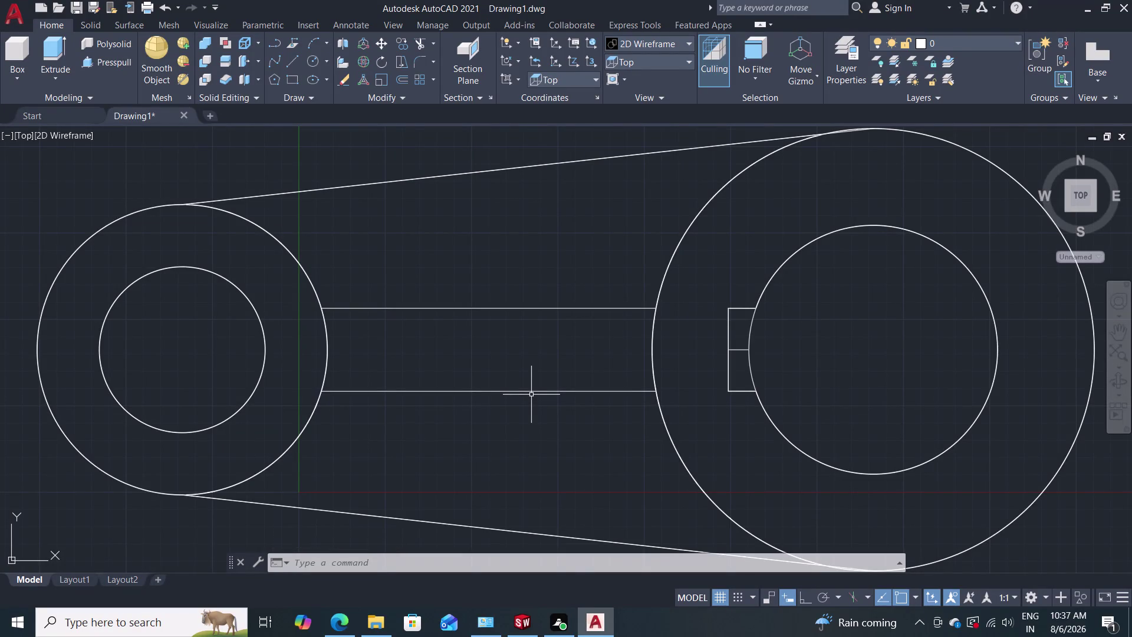
Switch to the Southwest Isometric view, then back to the Top view.
click(670, 55)
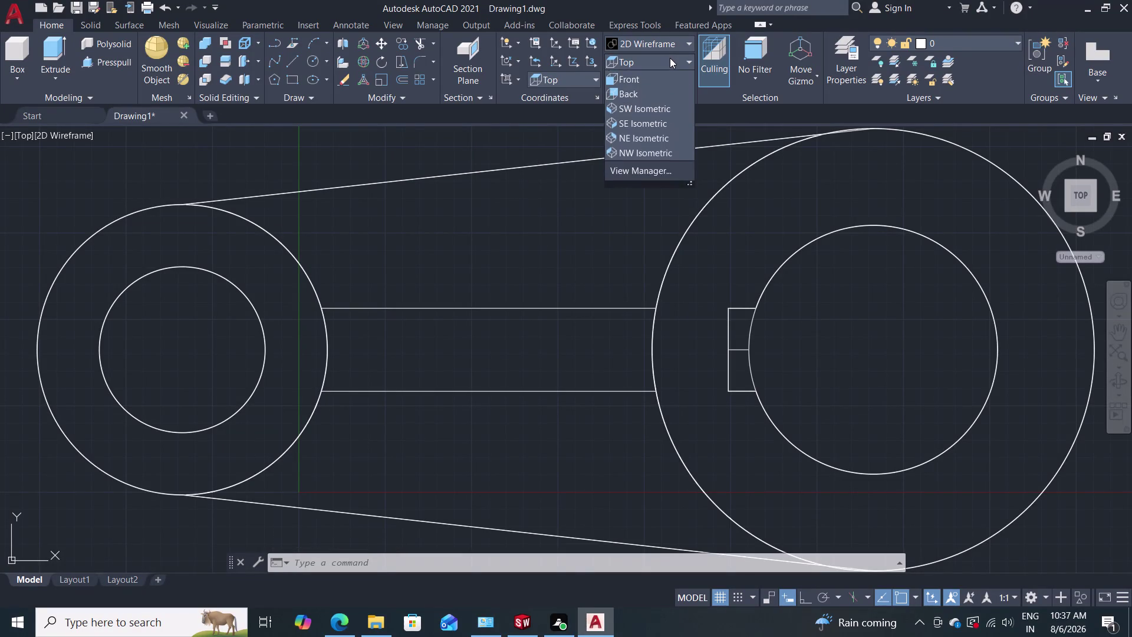
click(617, 165)
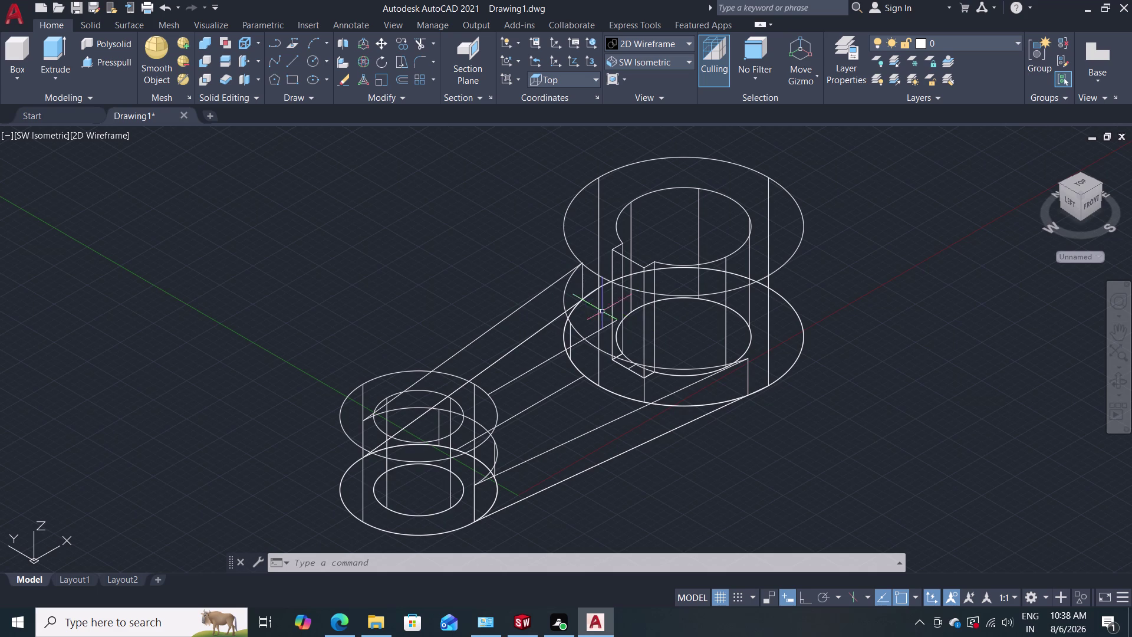
click(660, 61)
click(657, 78)
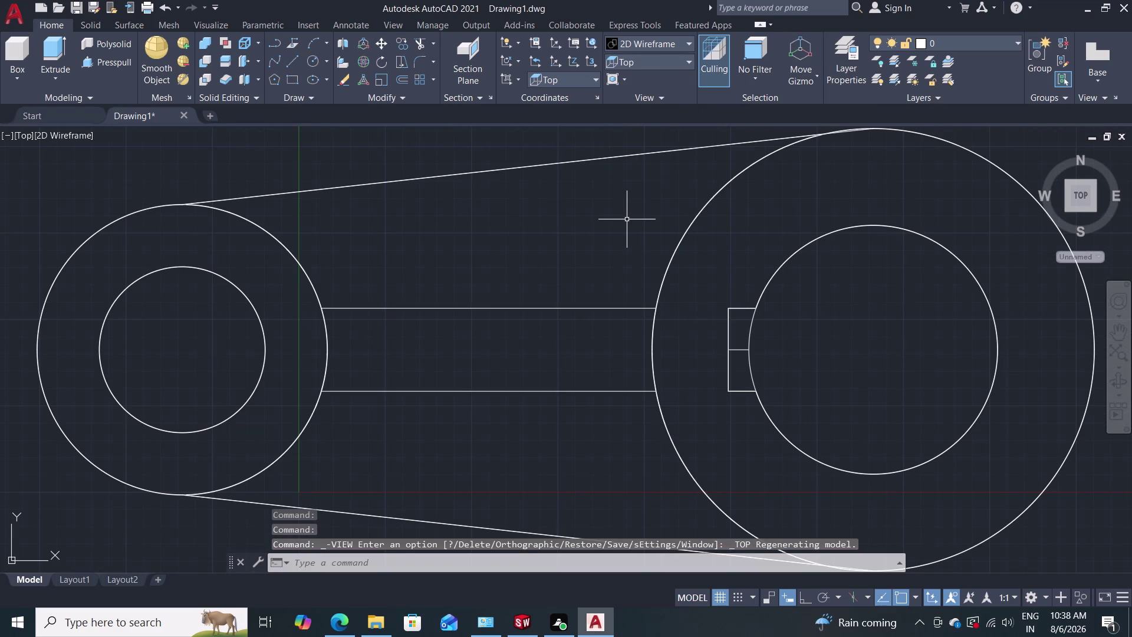
Orbit to an angled 3D view framing both bosses and select an inner web line.
middle_drag(591, 245, 610, 231)
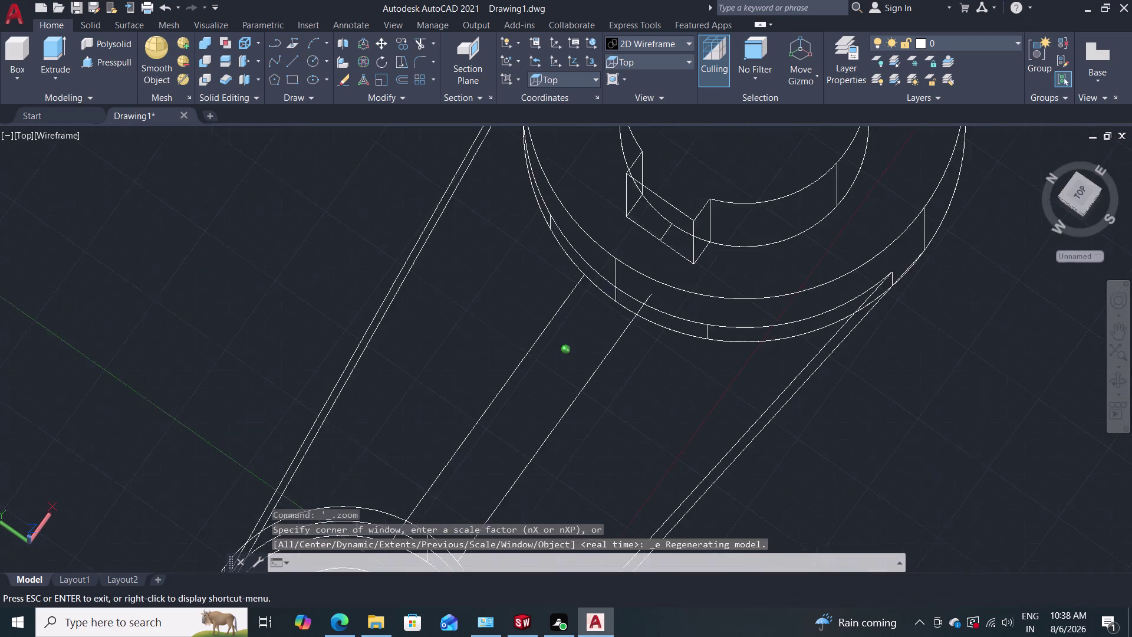
middle_drag(610, 231, 560, 171)
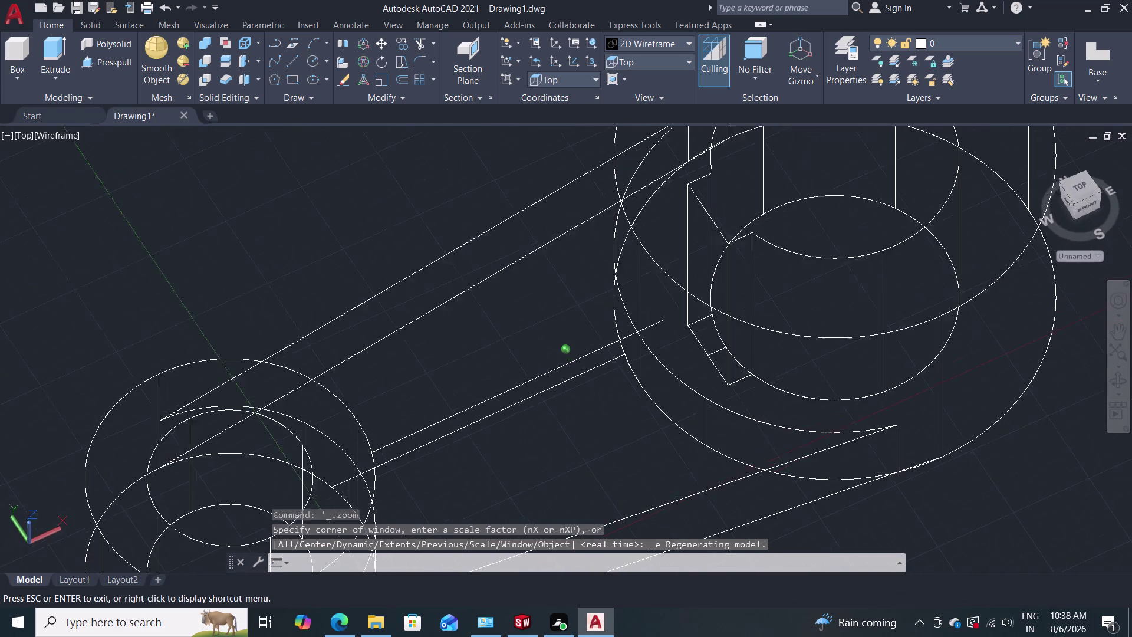
middle_drag(560, 171, 554, 134)
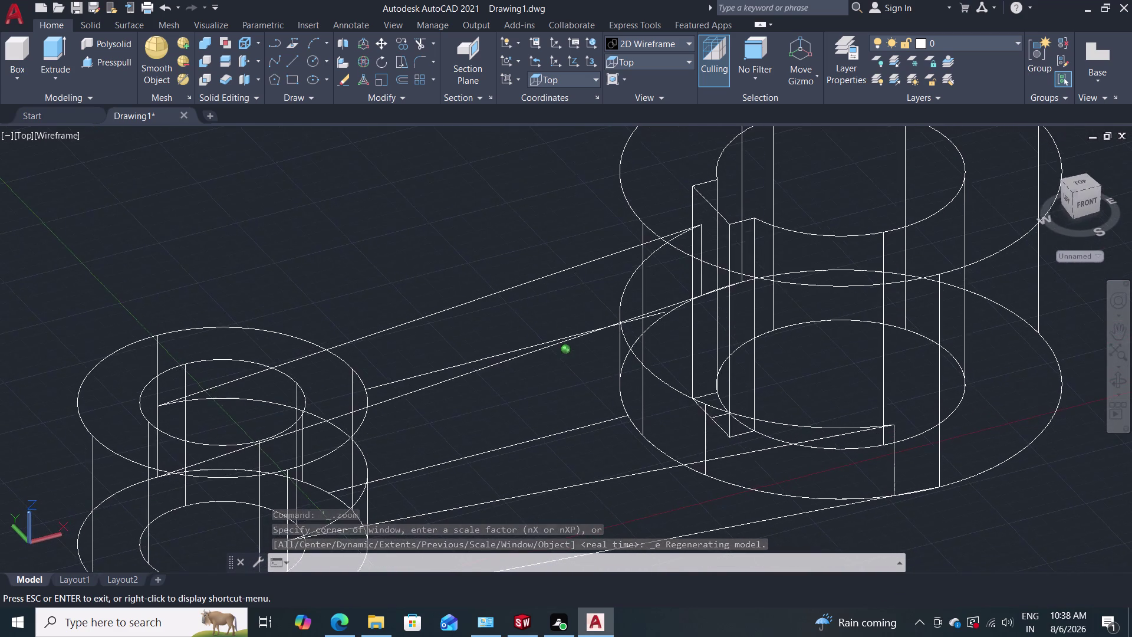
middle_drag(554, 134, 566, 195)
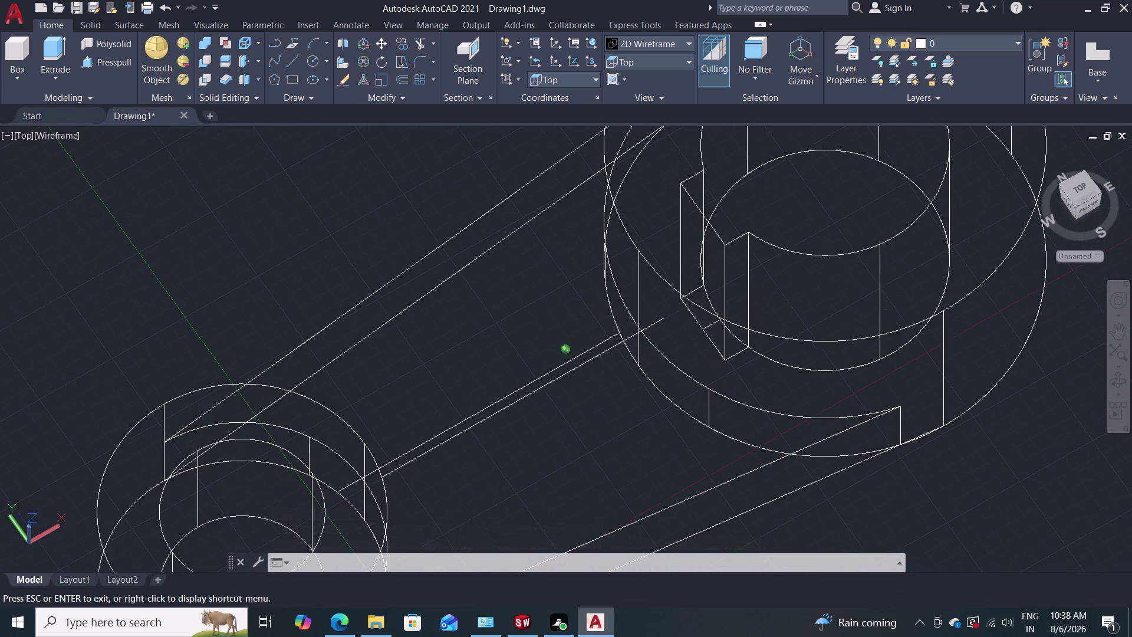
middle_drag(566, 195, 578, 194)
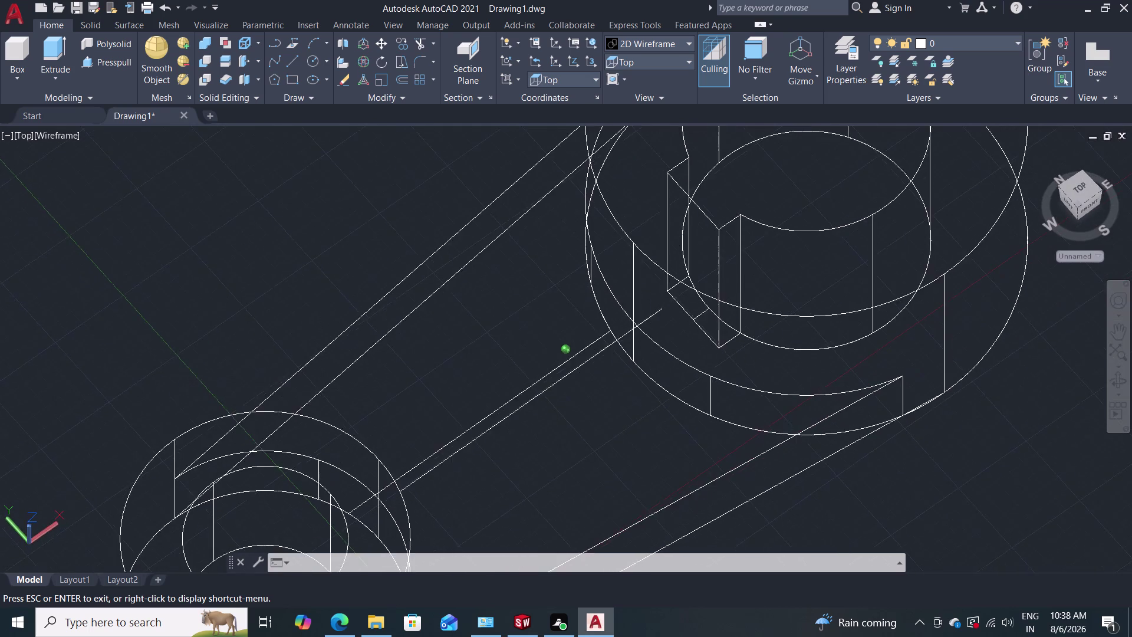
middle_drag(577, 194, 561, 153)
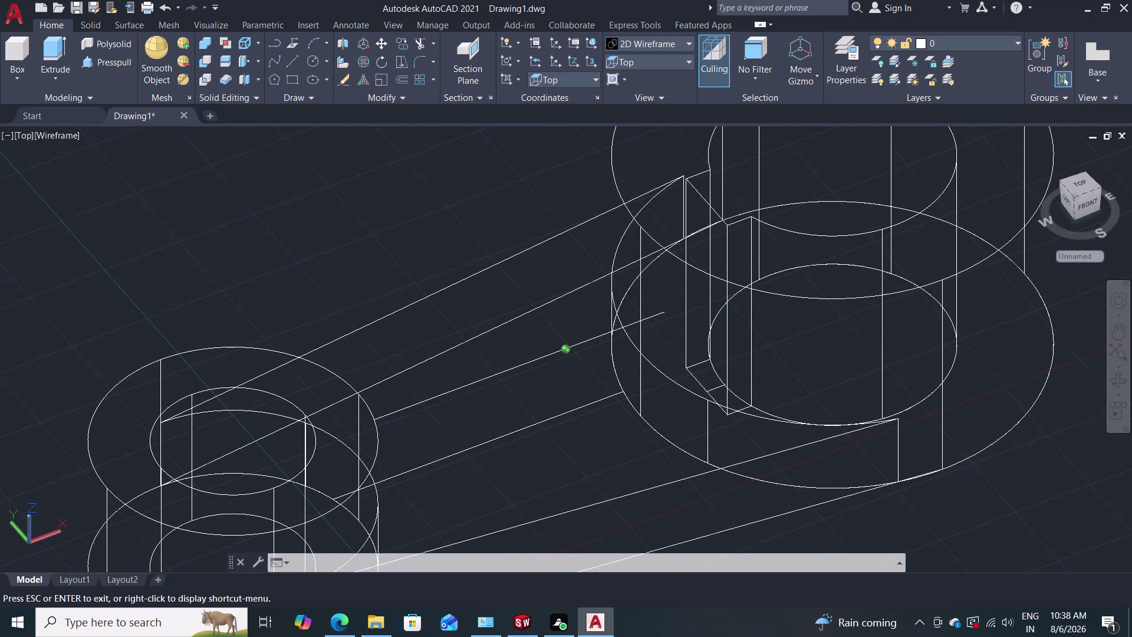
middle_drag(560, 152, 561, 154)
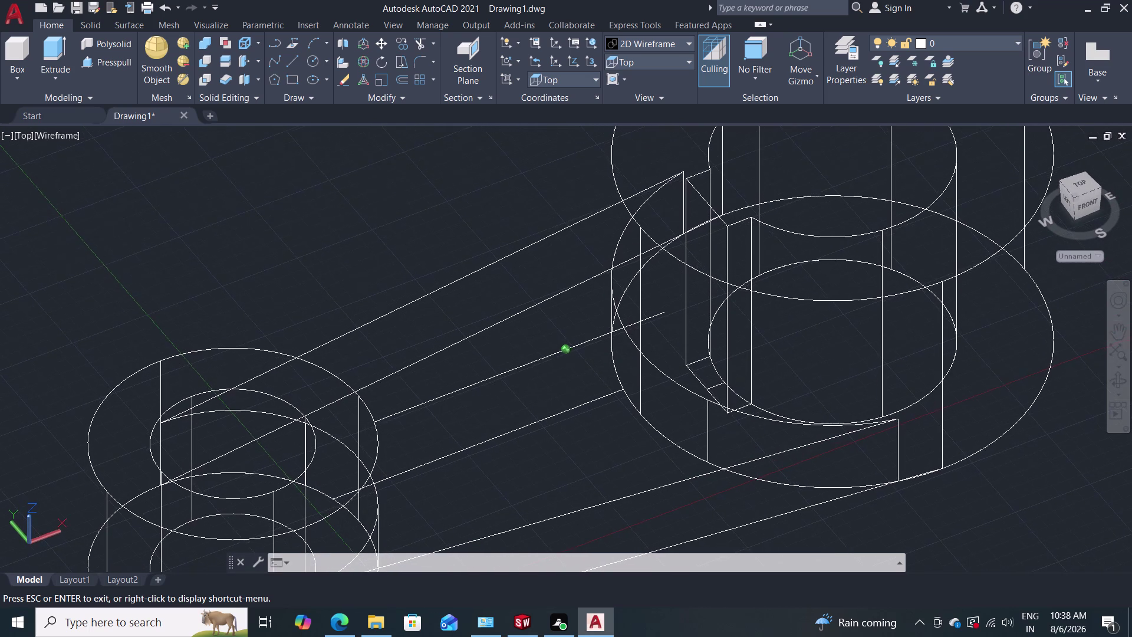
middle_drag(561, 154, 561, 155)
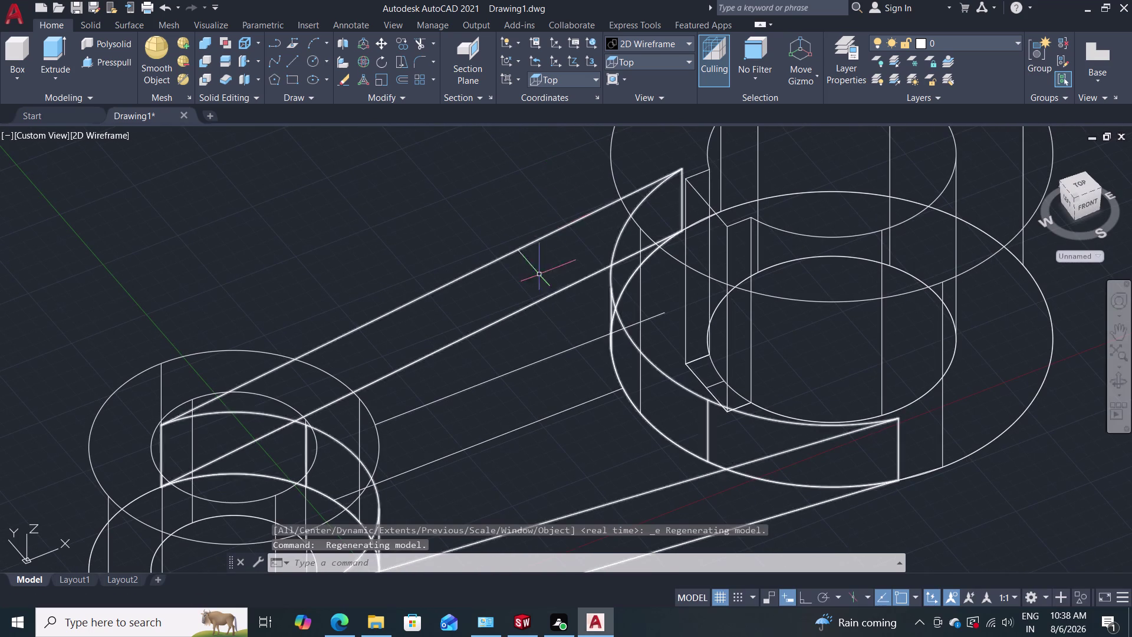
middle_drag(519, 346, 471, 271)
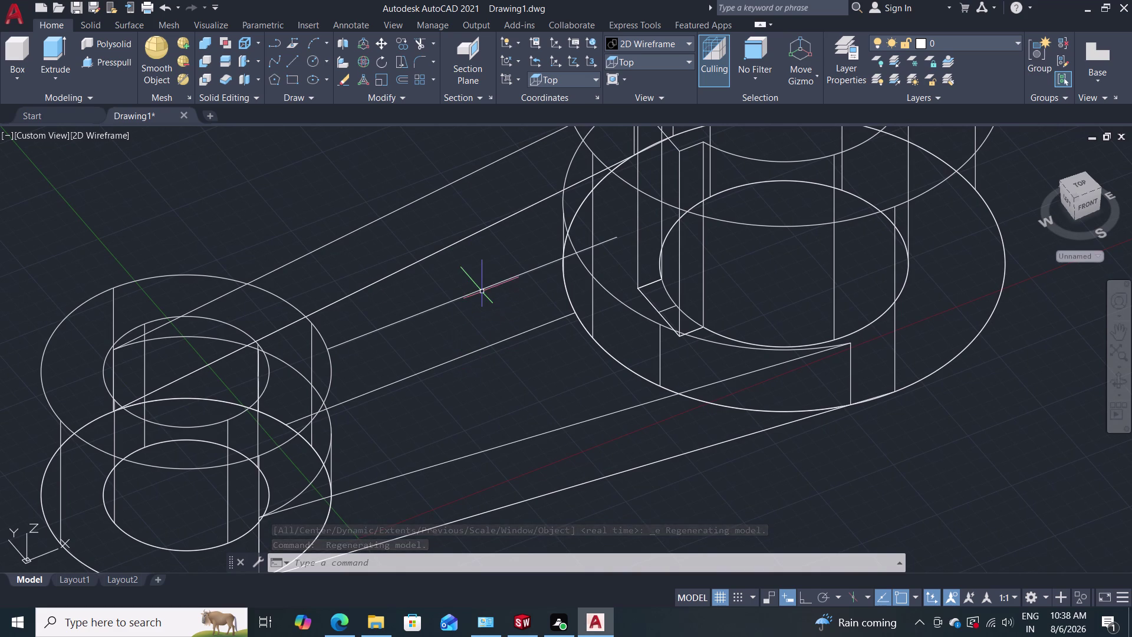
click(483, 289)
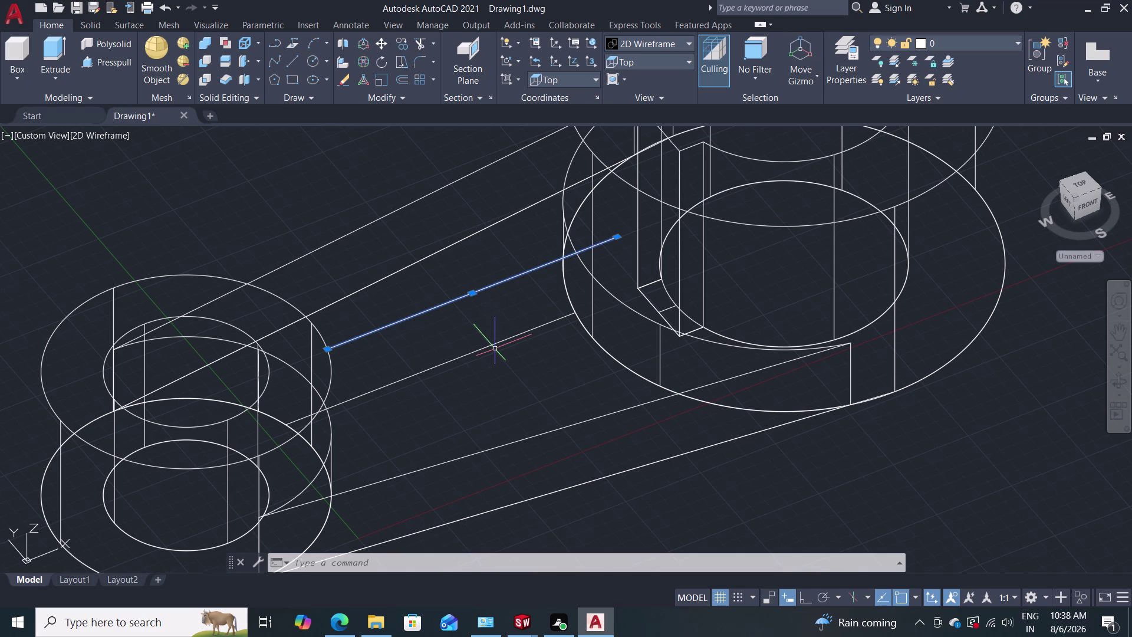
Erase only the upper inner line along the web, keeping the lower one.
key(Delete)
key(ctrl+z)
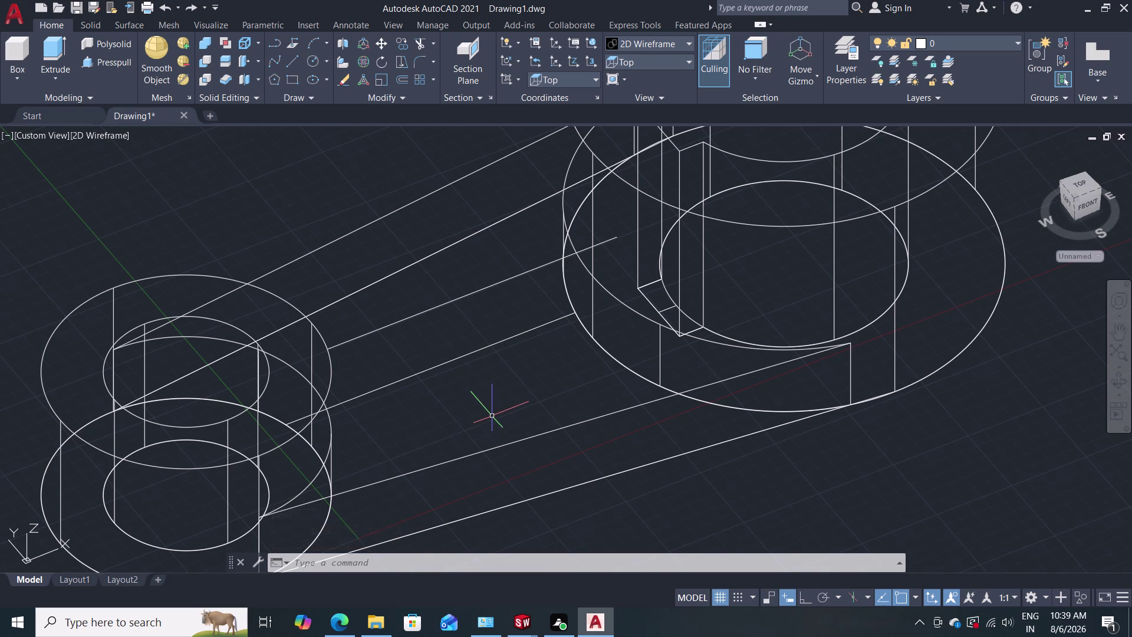
middle_drag(492, 416, 476, 344)
scroll(down, 3)
scroll(up, 3)
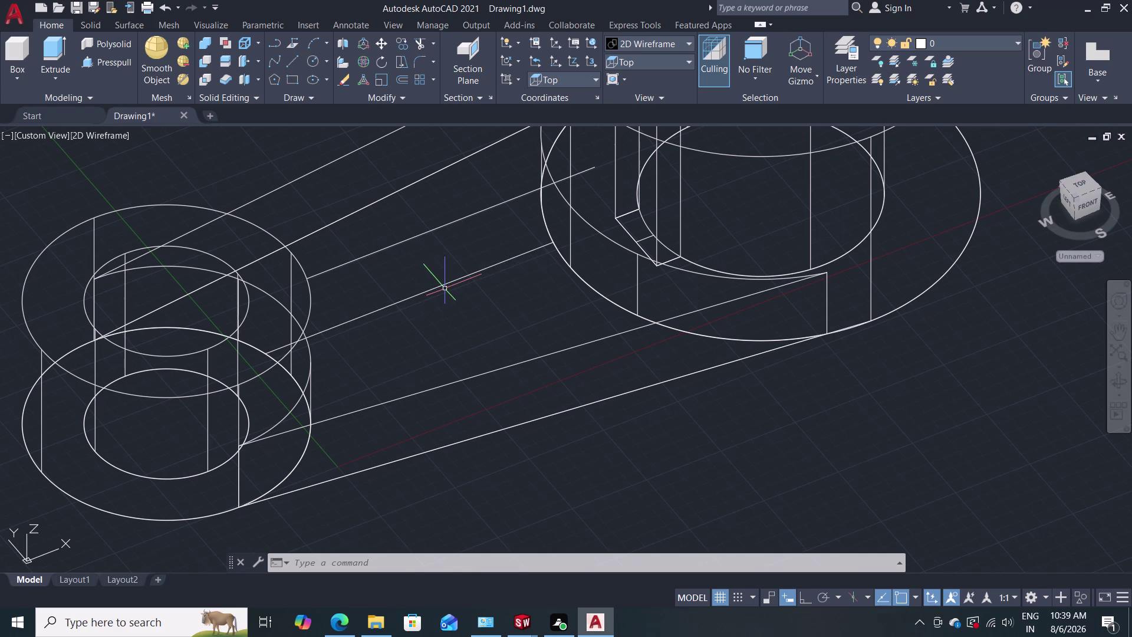
click(446, 285)
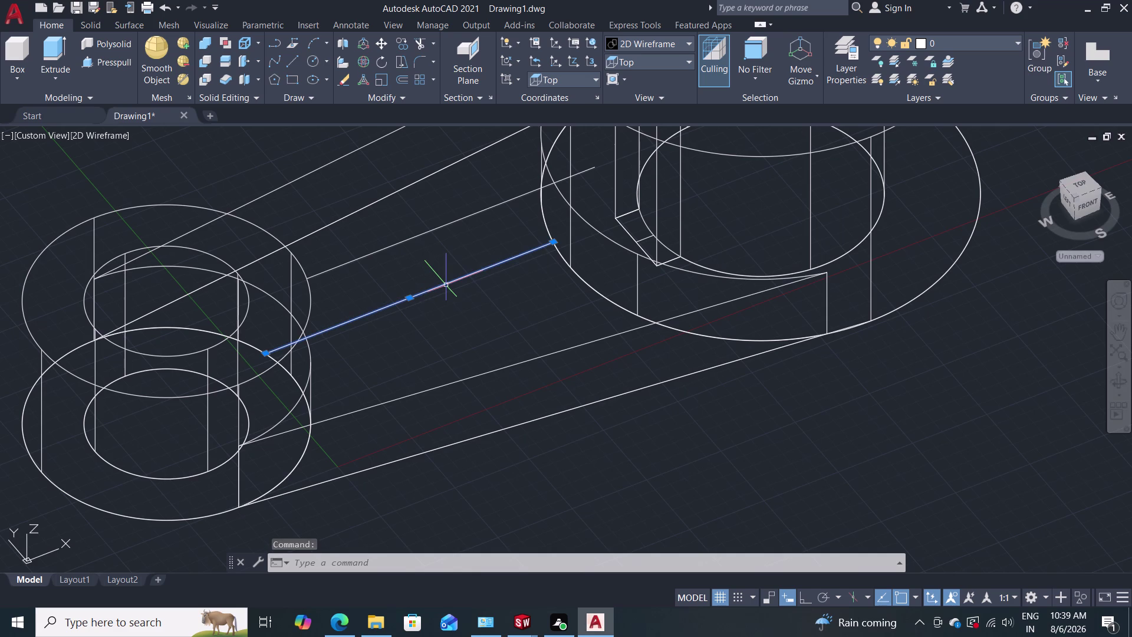
click(454, 221)
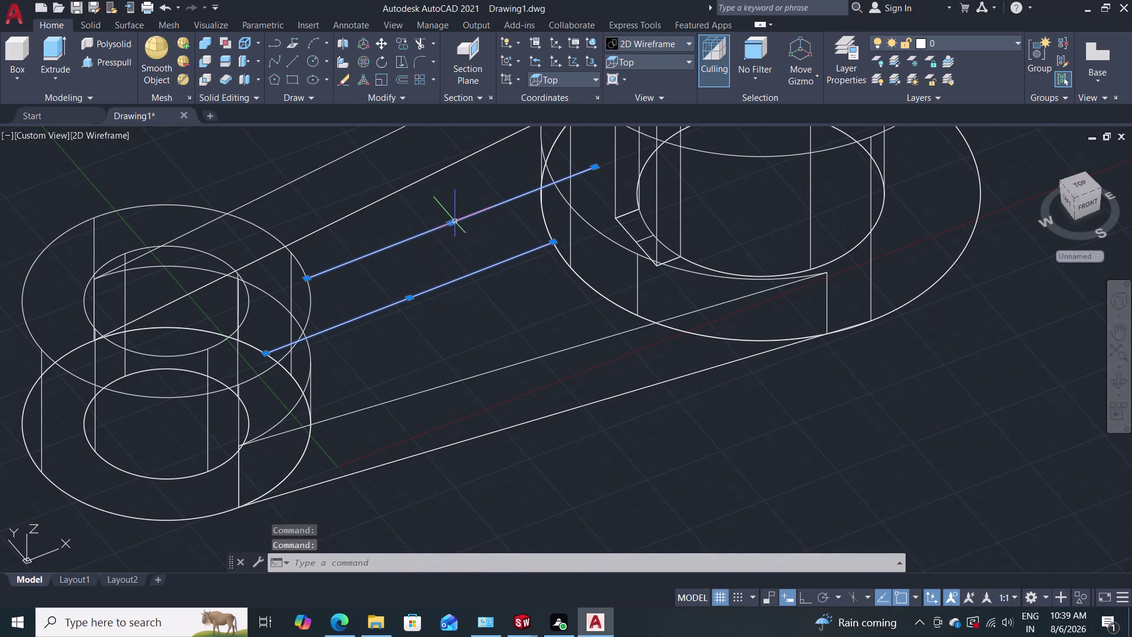
key(Escape)
click(454, 222)
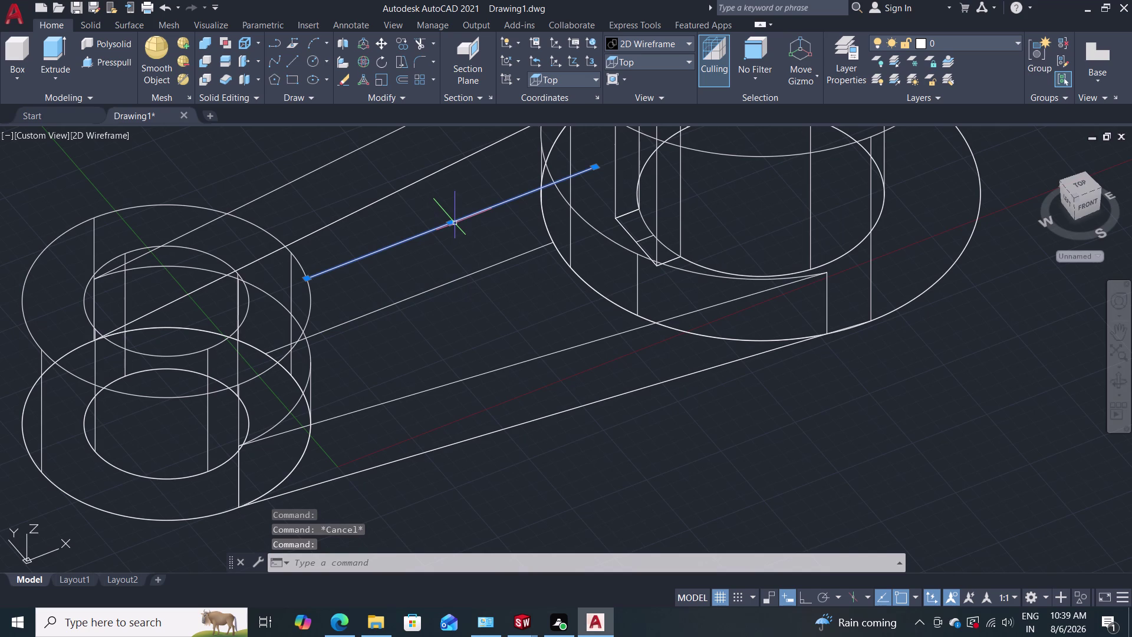
key(Delete)
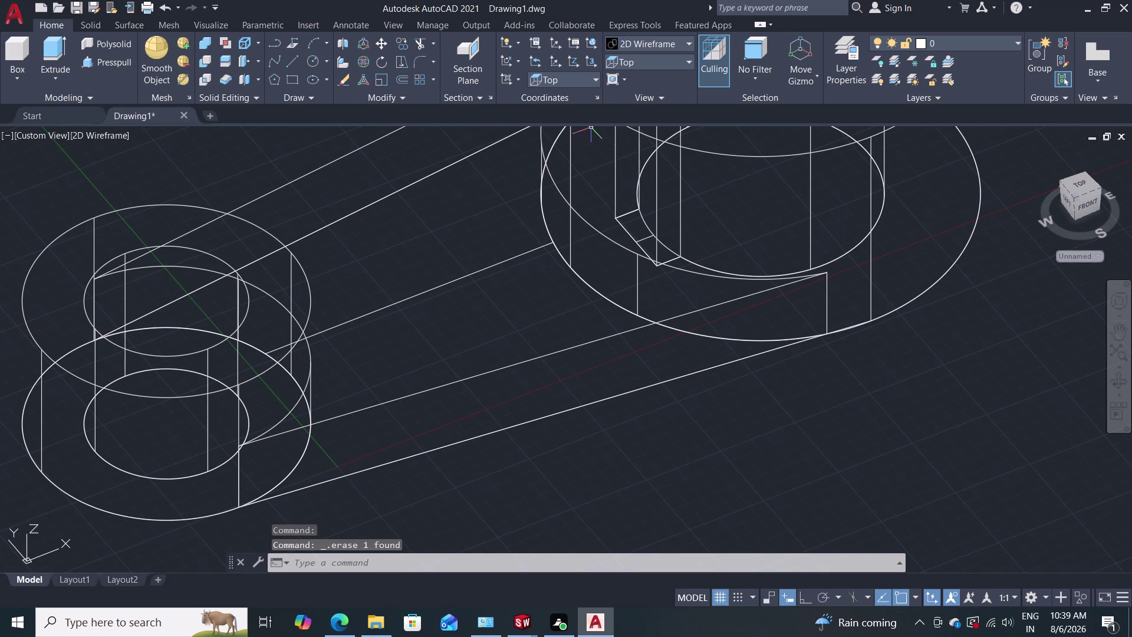
click(681, 59)
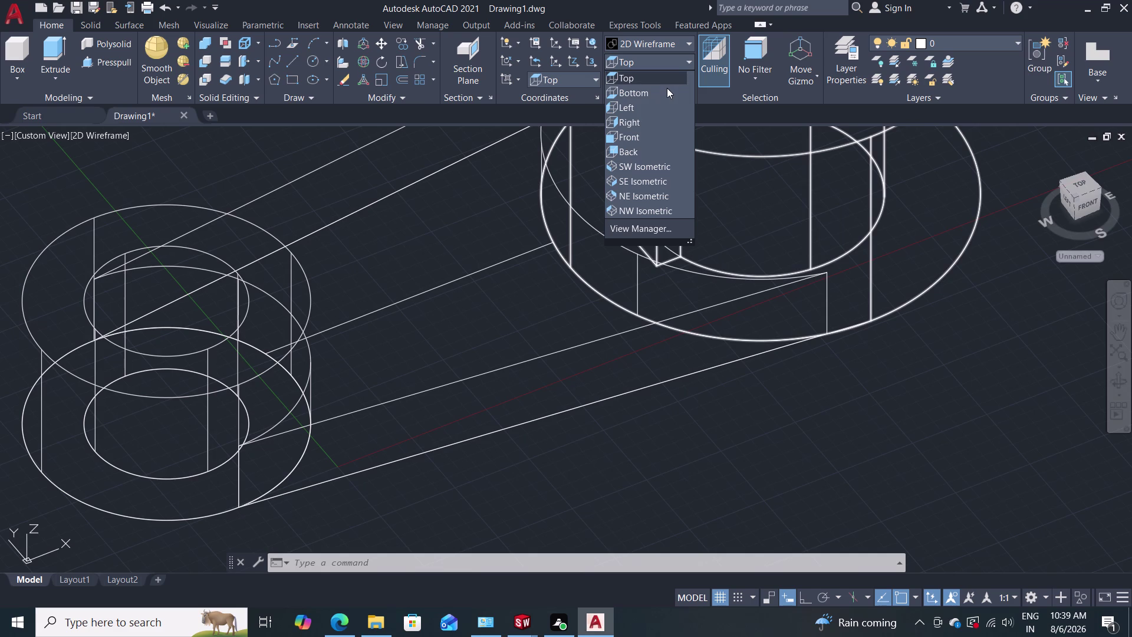
Cancel active commands and switch to the Top view.
click(485, 333)
key(Escape)
key(Escape)
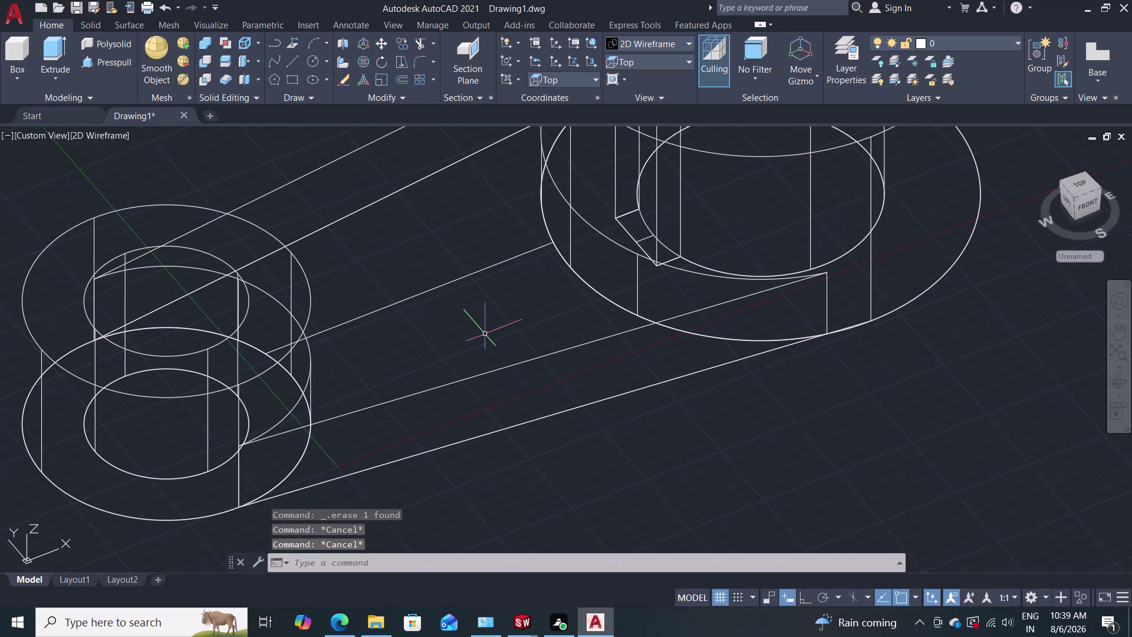
click(687, 63)
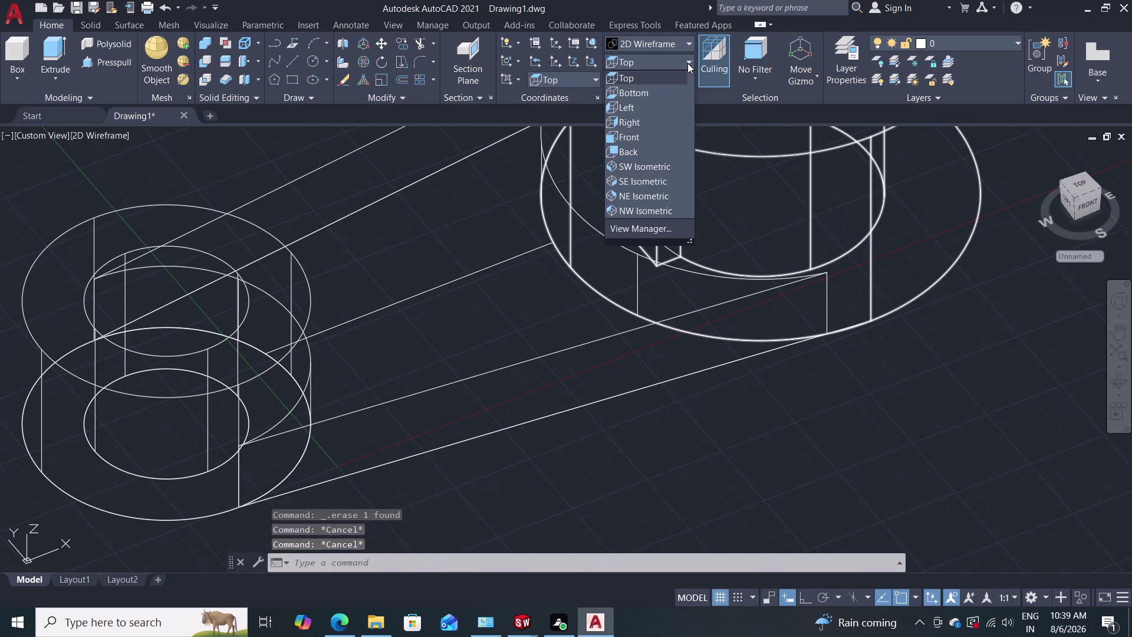
click(670, 79)
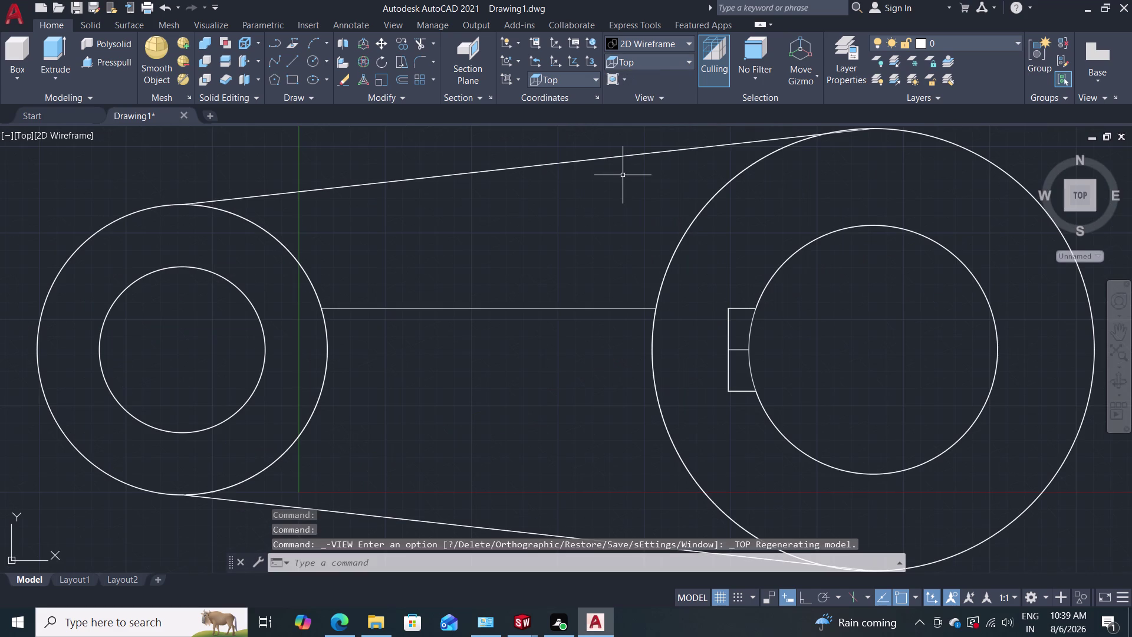
Offset the straight web line 12 units below itself.
key(o)
key(Return)
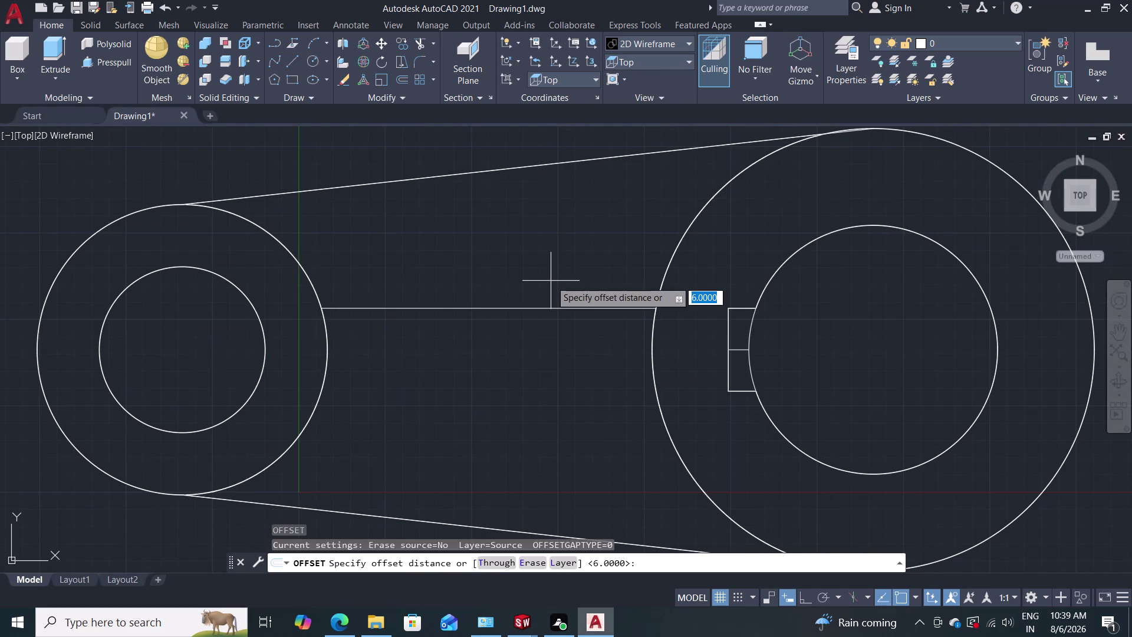
text(12)
key(Return)
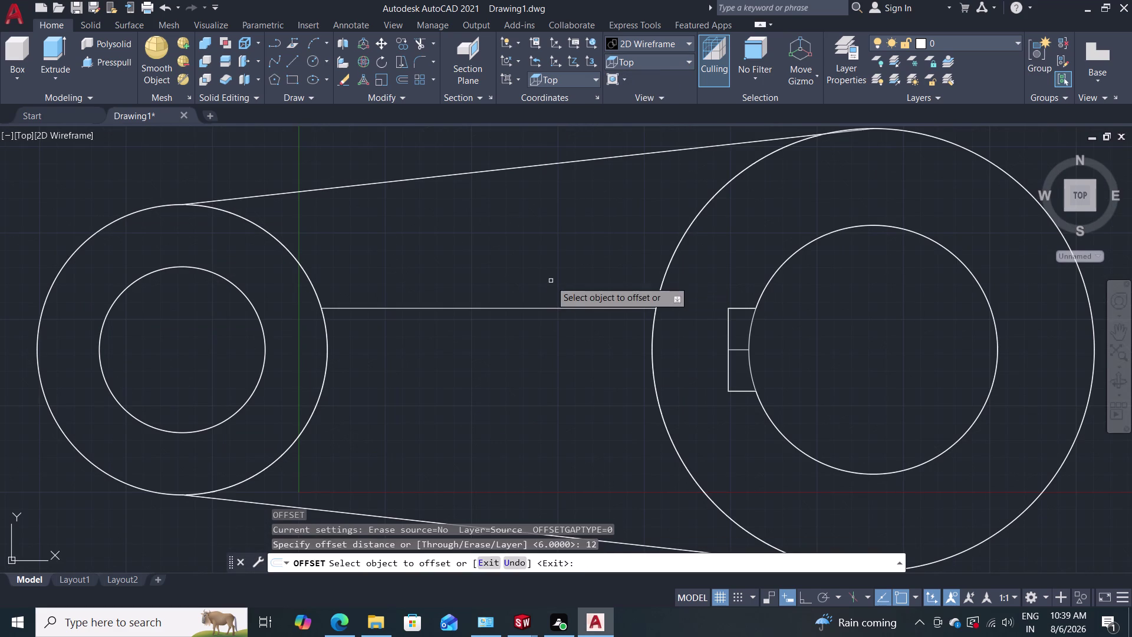
click(553, 307)
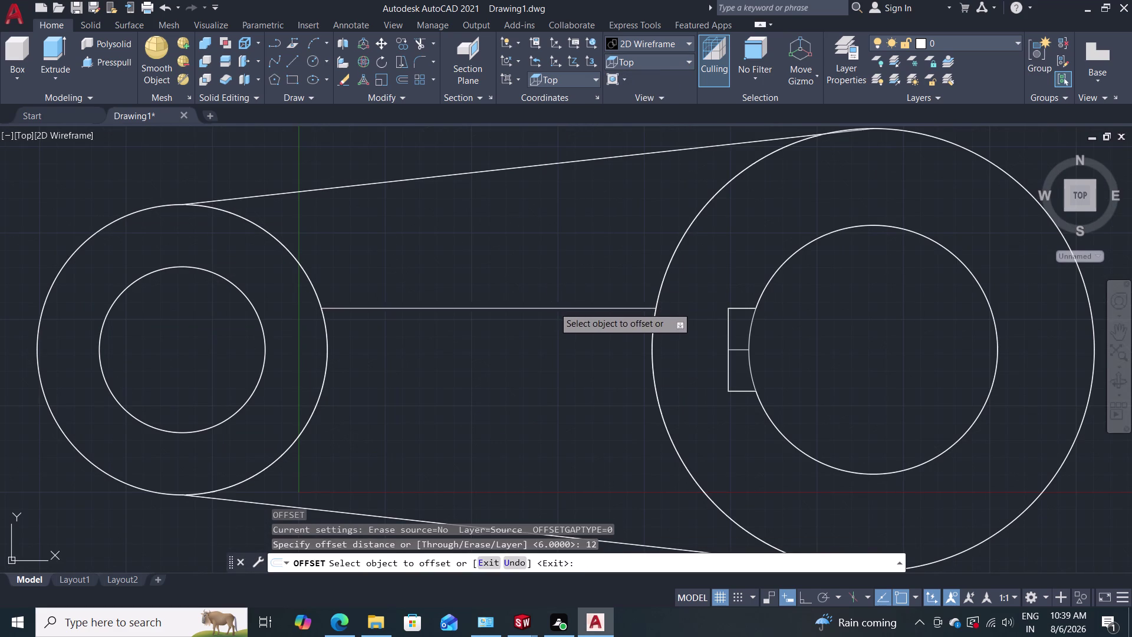
click(542, 357)
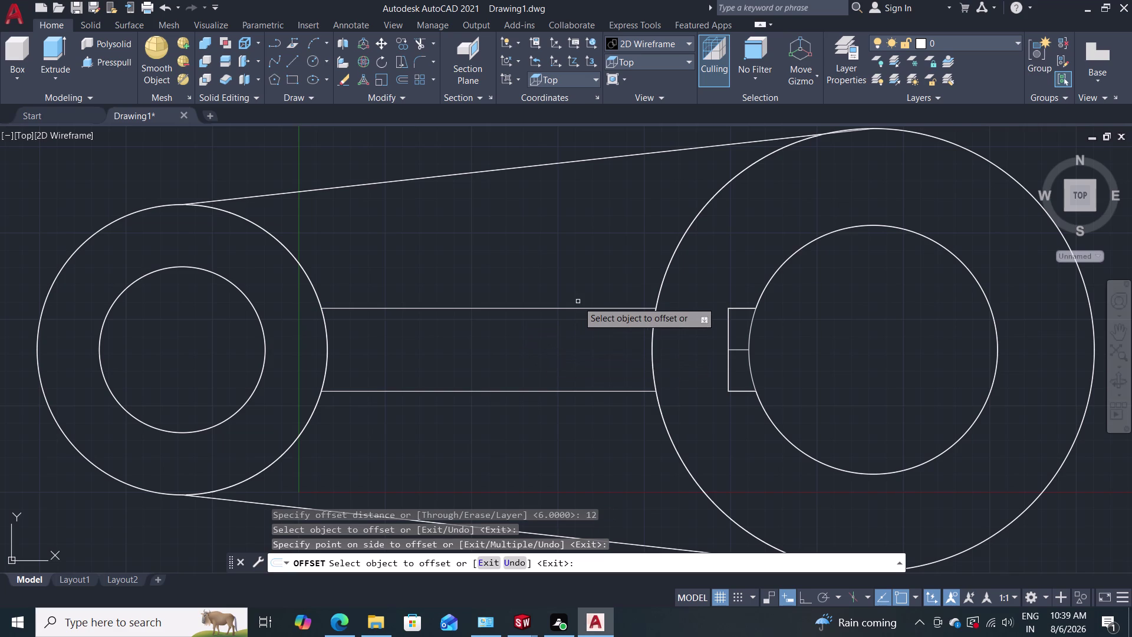
key(Escape)
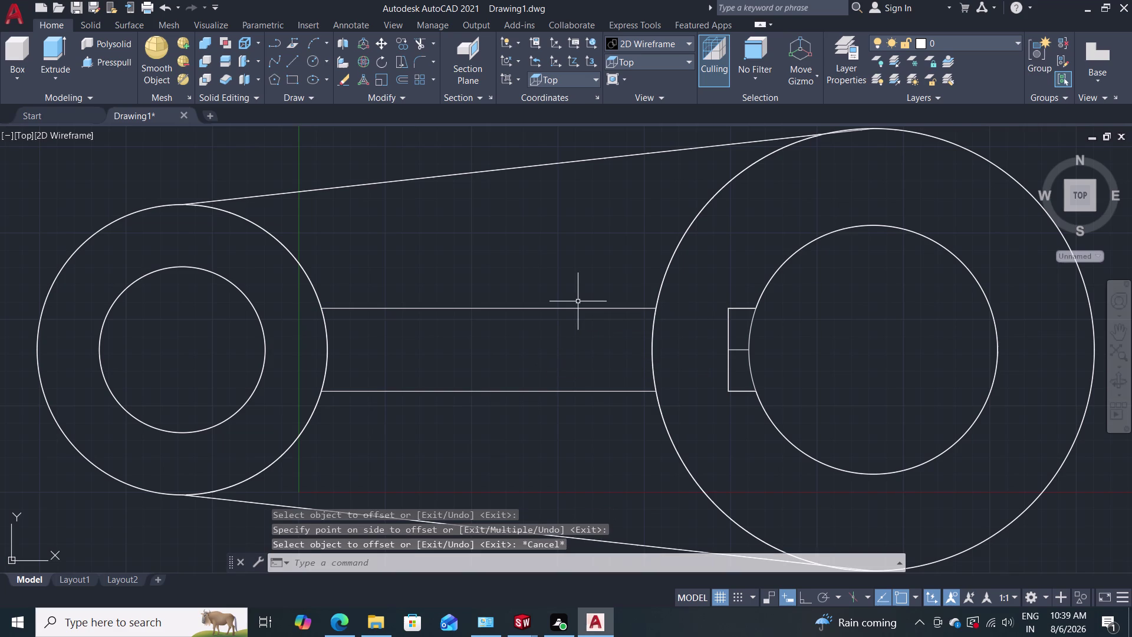
middle_drag(576, 328, 565, 294)
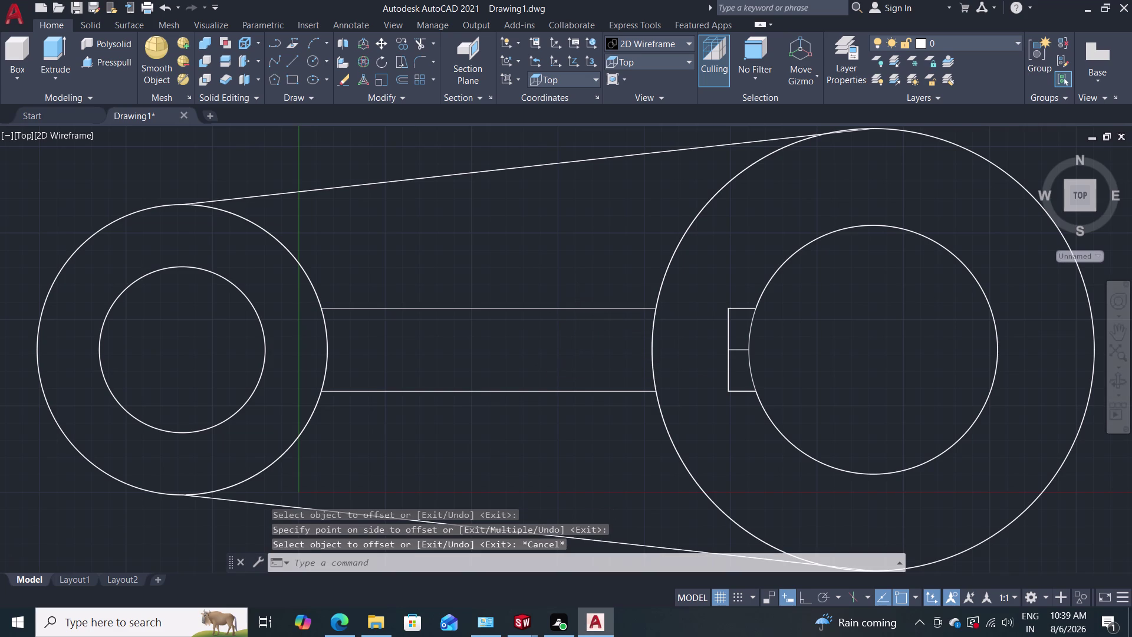
Orbit to an isometric view and press-pull the tapered web region into a solid.
middle_drag(565, 294, 564, 292)
middle_drag(534, 380, 541, 345)
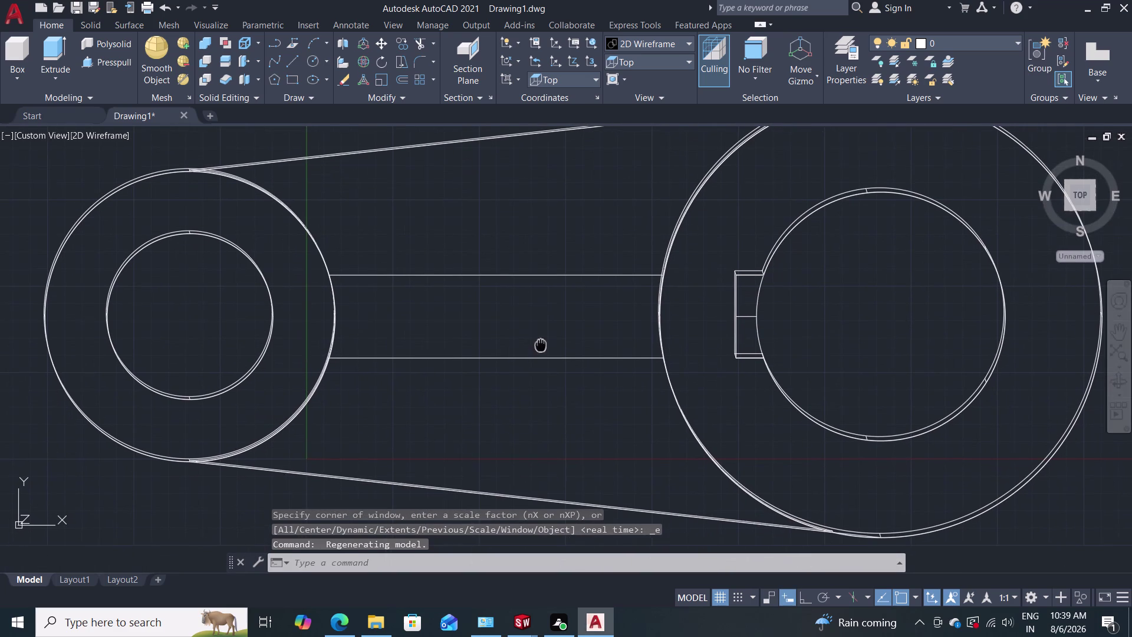
middle_drag(542, 344, 542, 345)
middle_drag(541, 345, 591, 316)
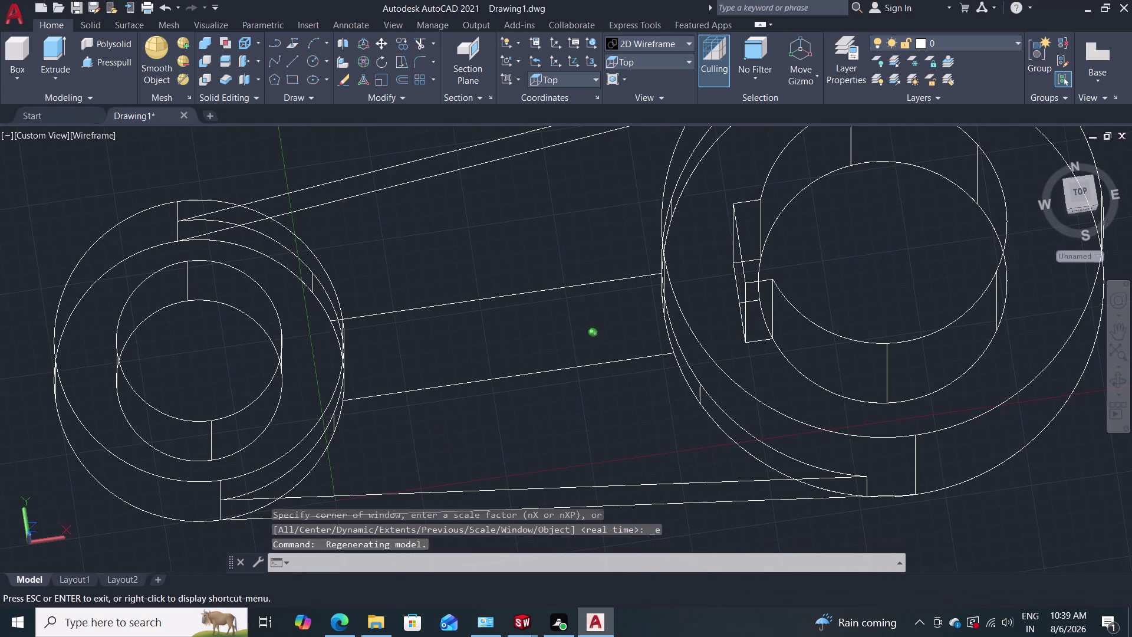
middle_drag(591, 315, 631, 254)
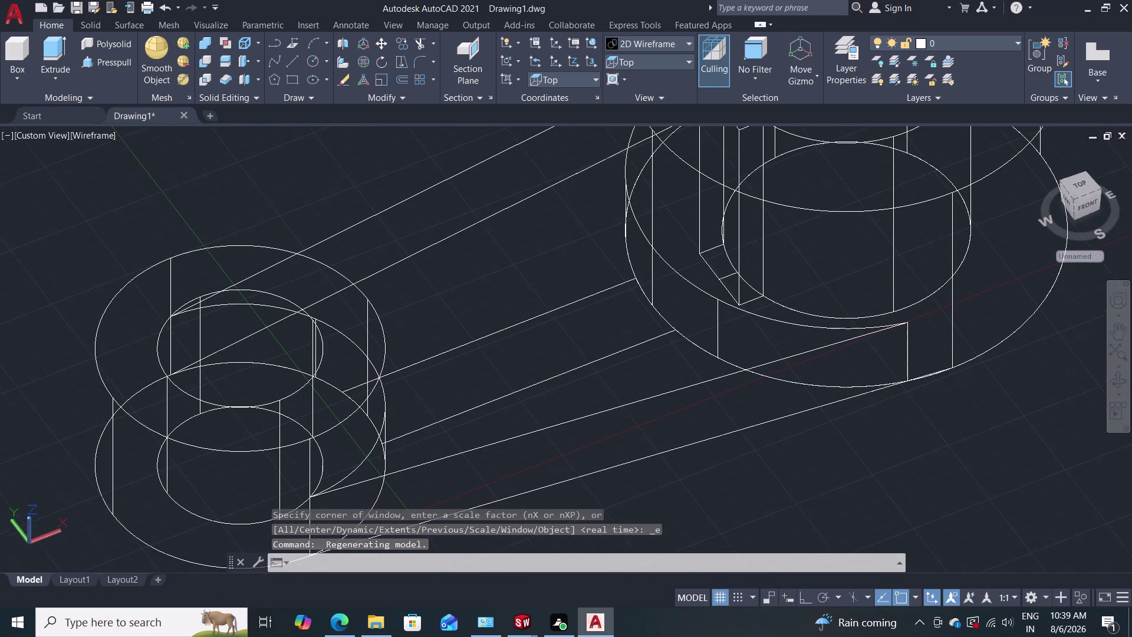
middle_drag(631, 253, 633, 247)
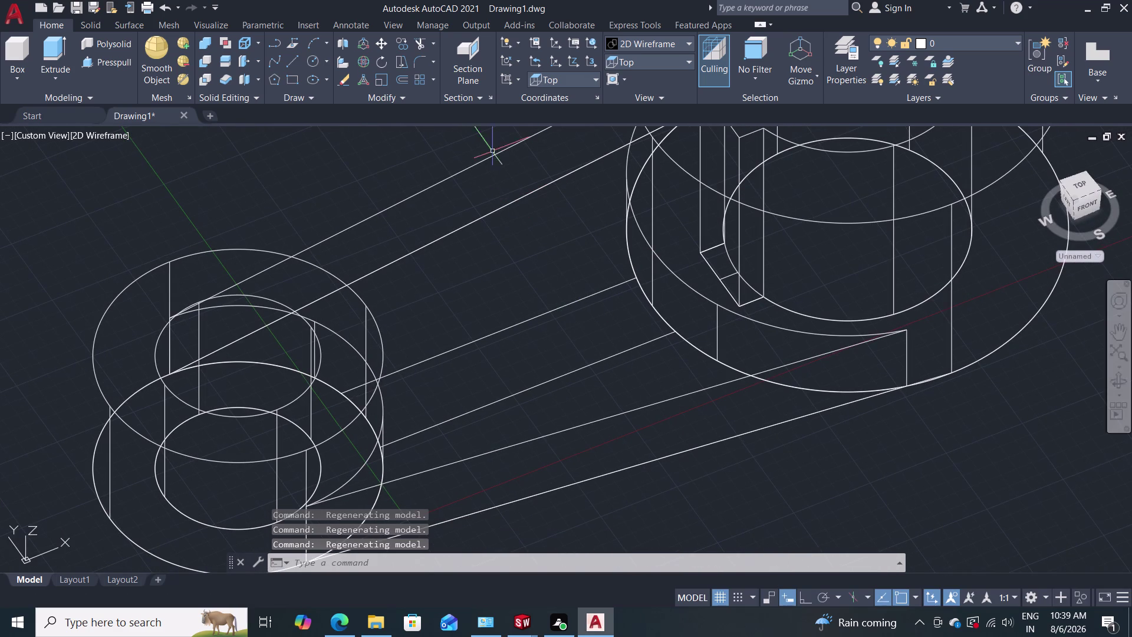
click(107, 61)
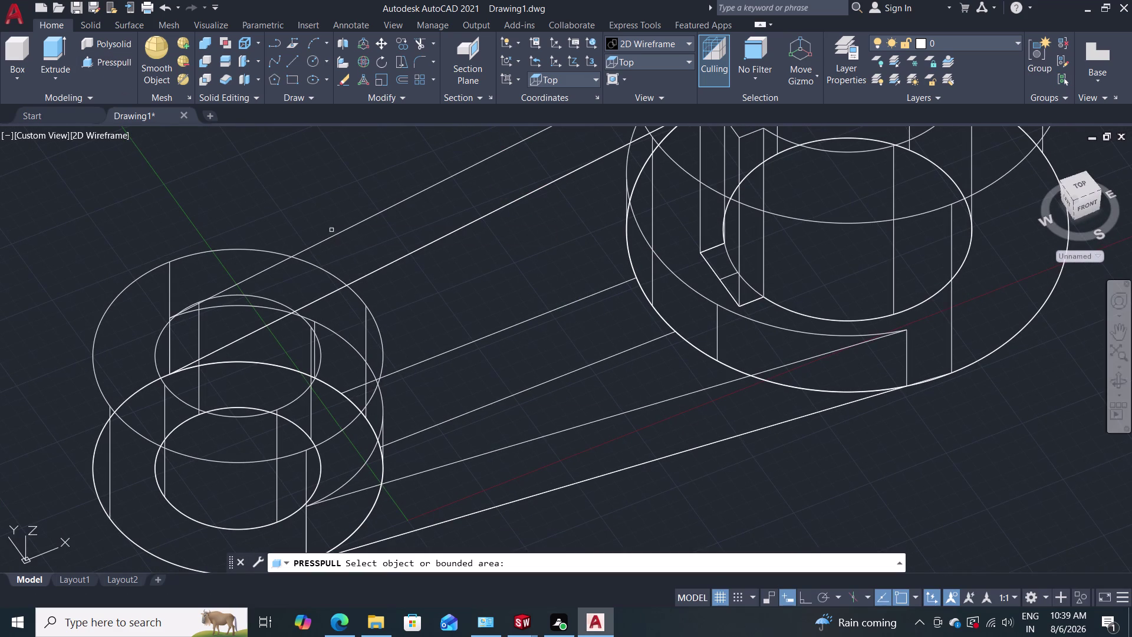
click(520, 348)
key(Escape)
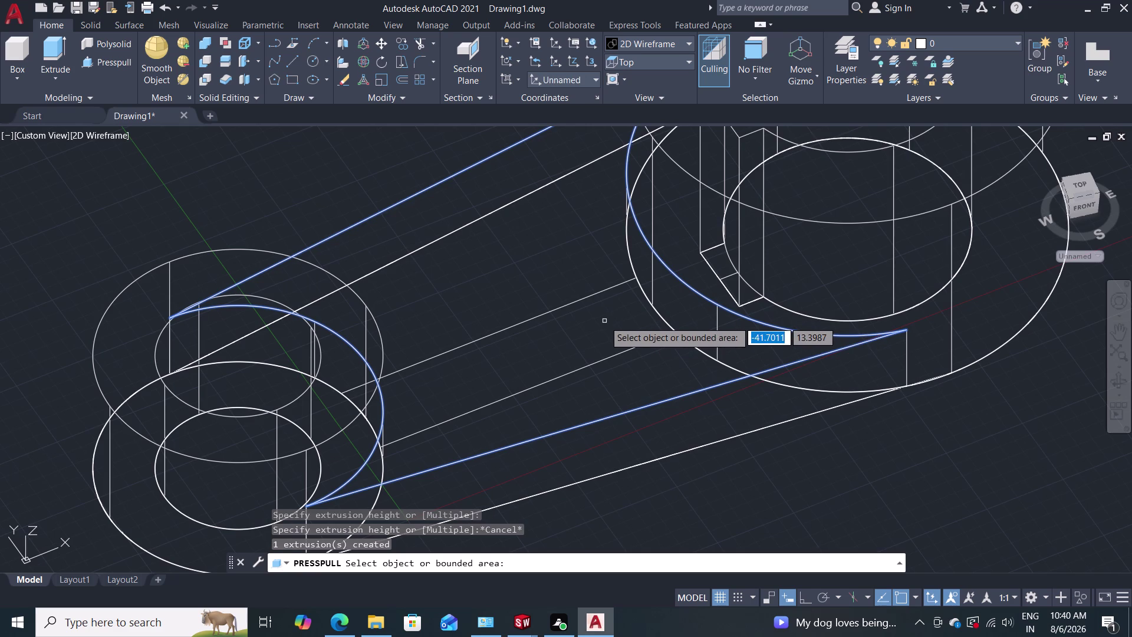
scroll(up, 3)
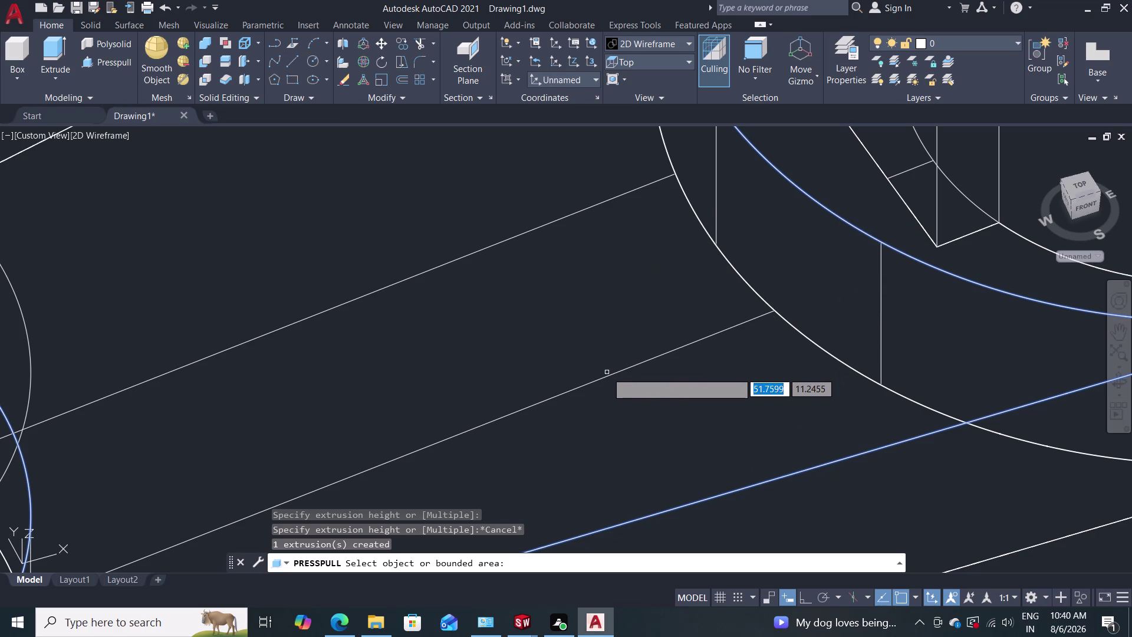
Press-pull the narrow central rib strip up to its height.
middle_drag(607, 372, 585, 262)
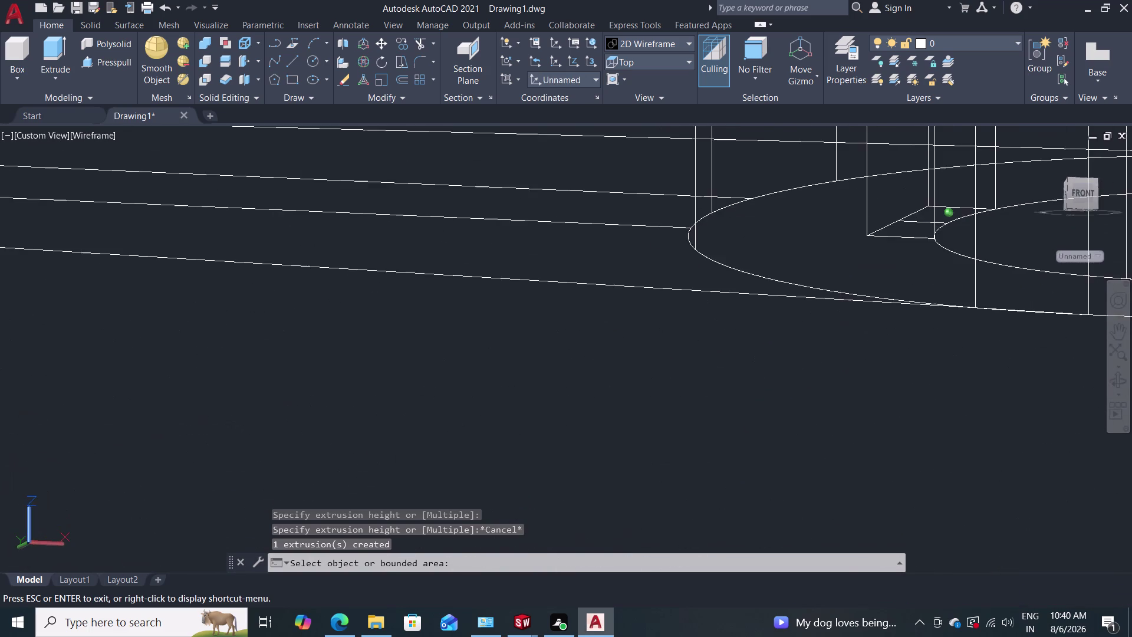
middle_drag(584, 262, 566, 191)
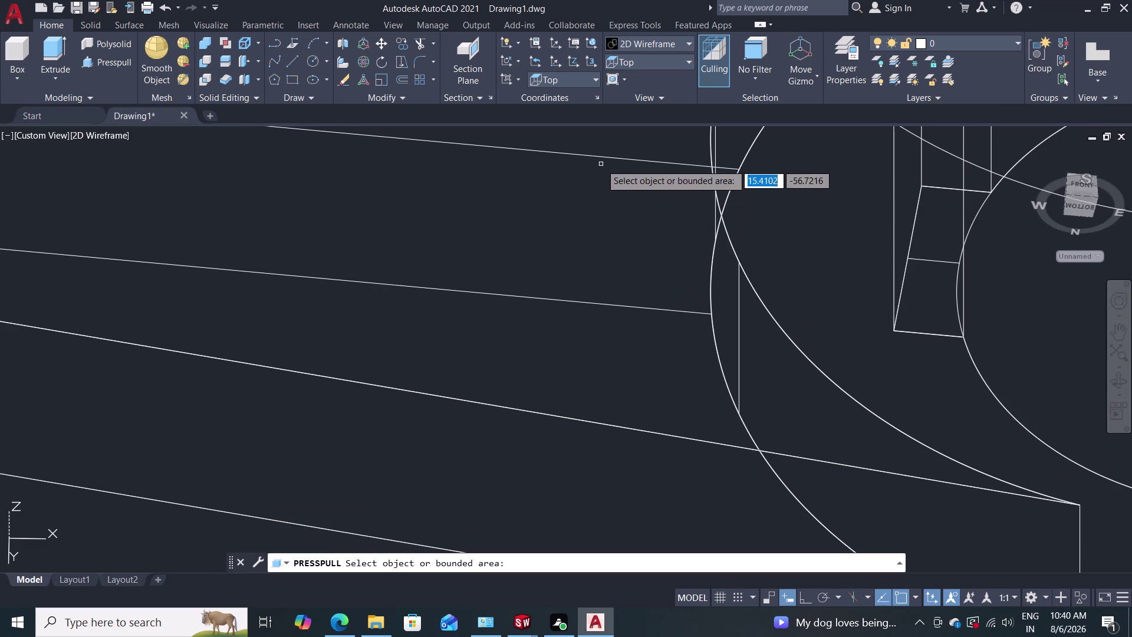
click(602, 162)
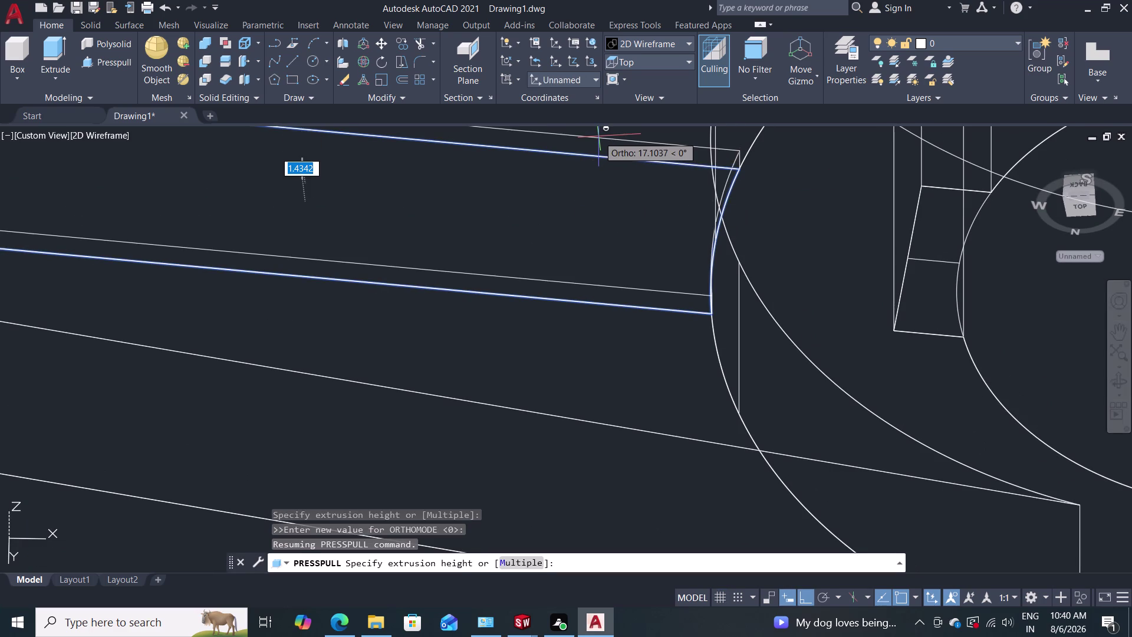
middle_drag(598, 136, 613, 255)
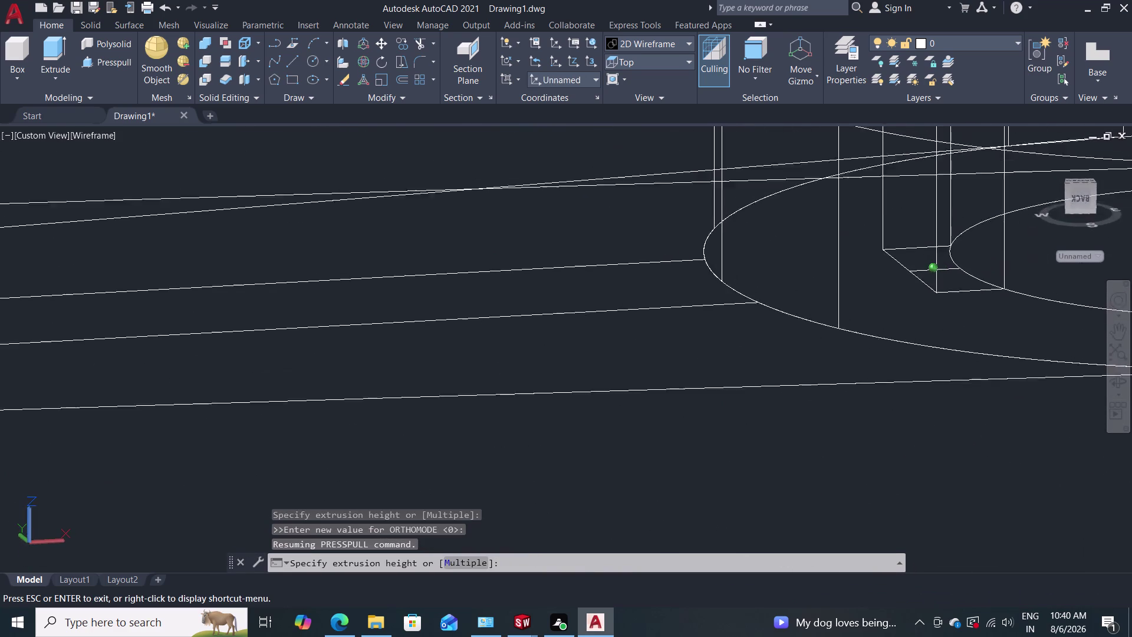
middle_drag(613, 255, 627, 312)
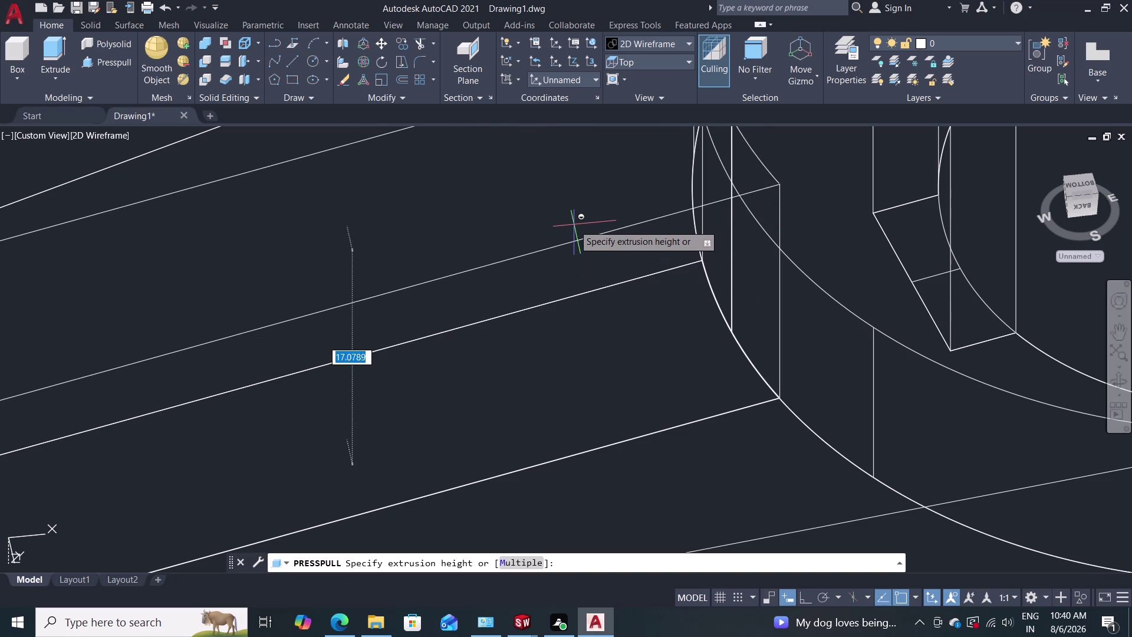
scroll(down, 3)
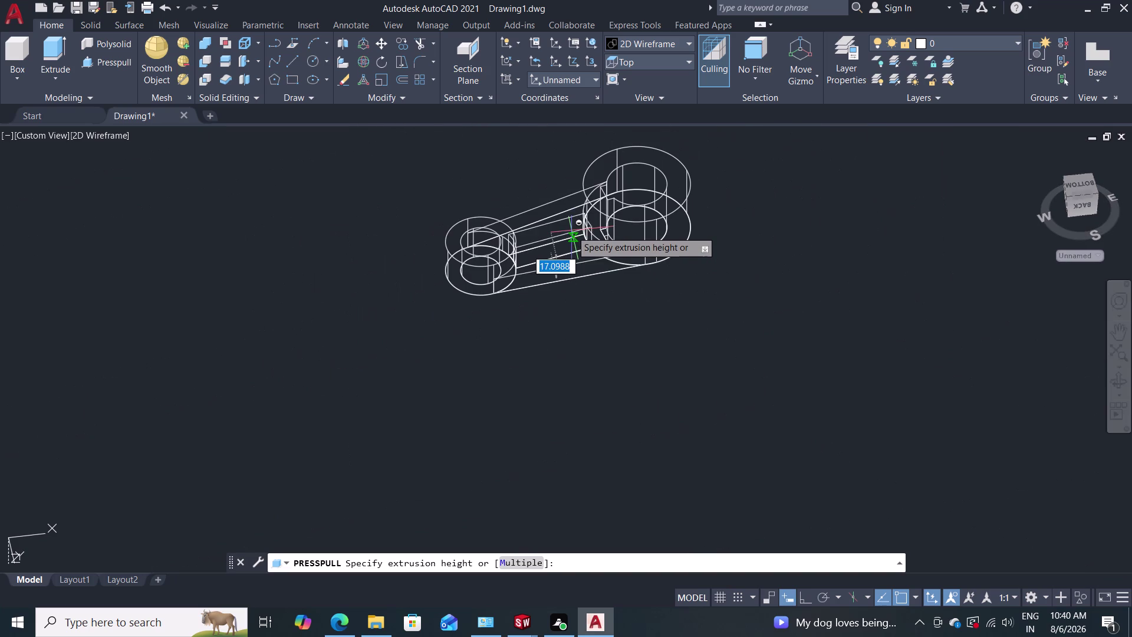
scroll(up, 3)
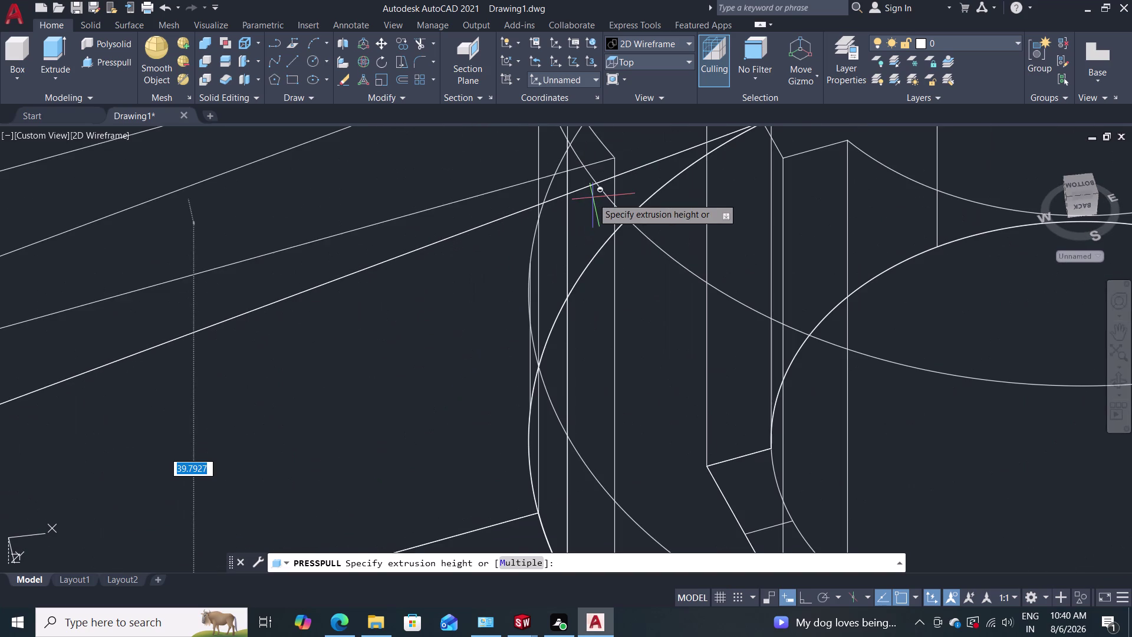
click(605, 196)
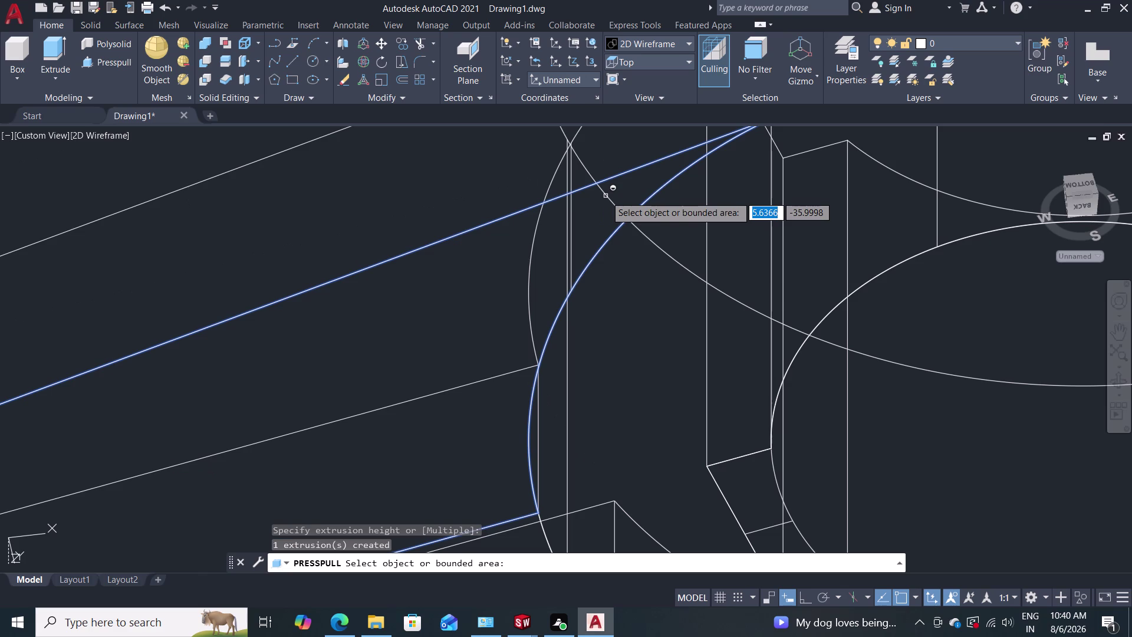
key(Escape)
scroll(down, 3)
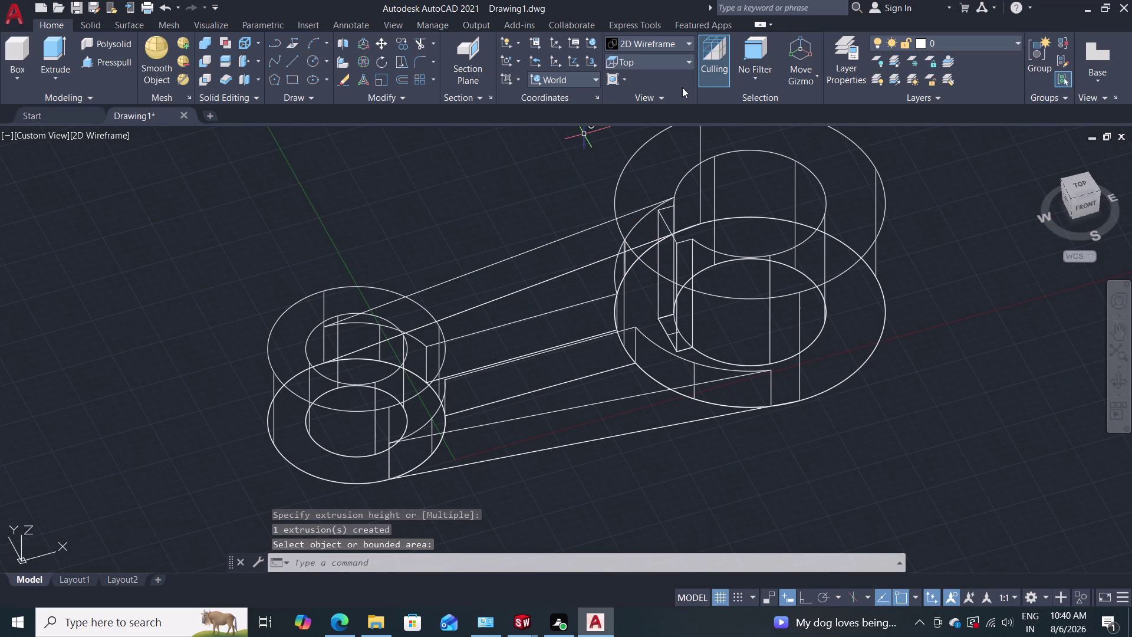
Preview the lever in Shades of Gray, undo it, and change the preset view.
click(683, 43)
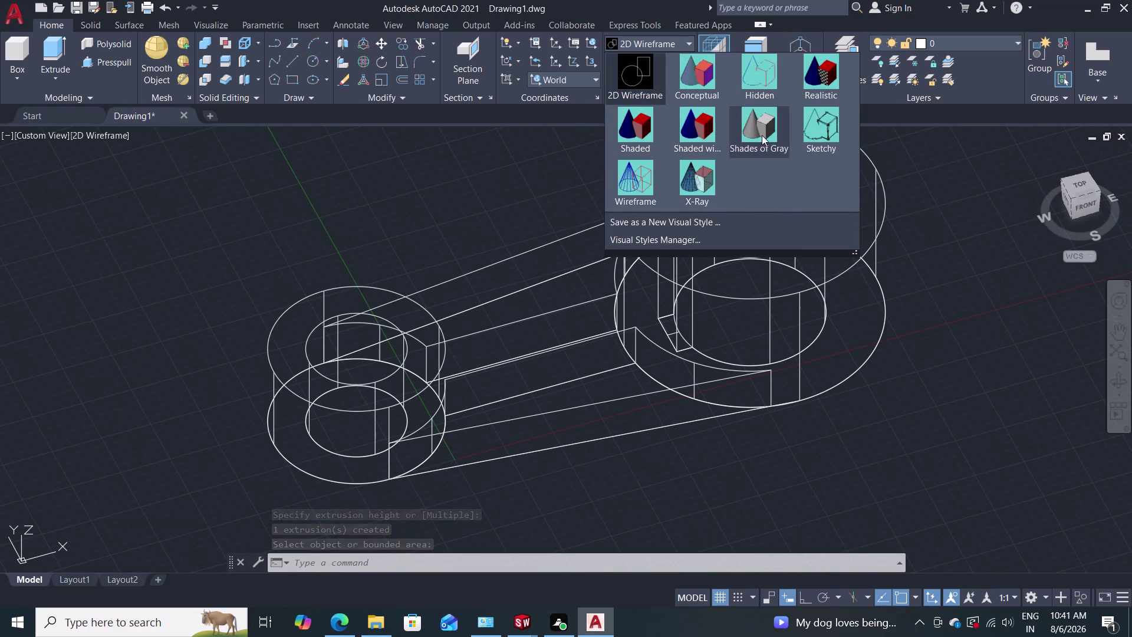
click(762, 135)
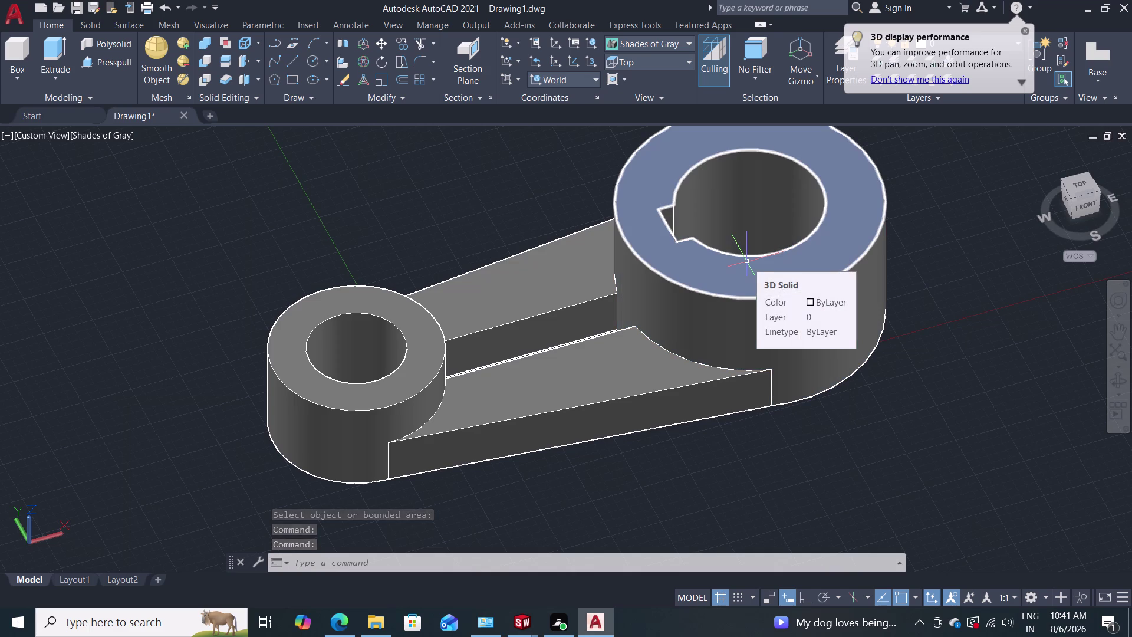
key(ctrl+z)
key(ctrl+z)
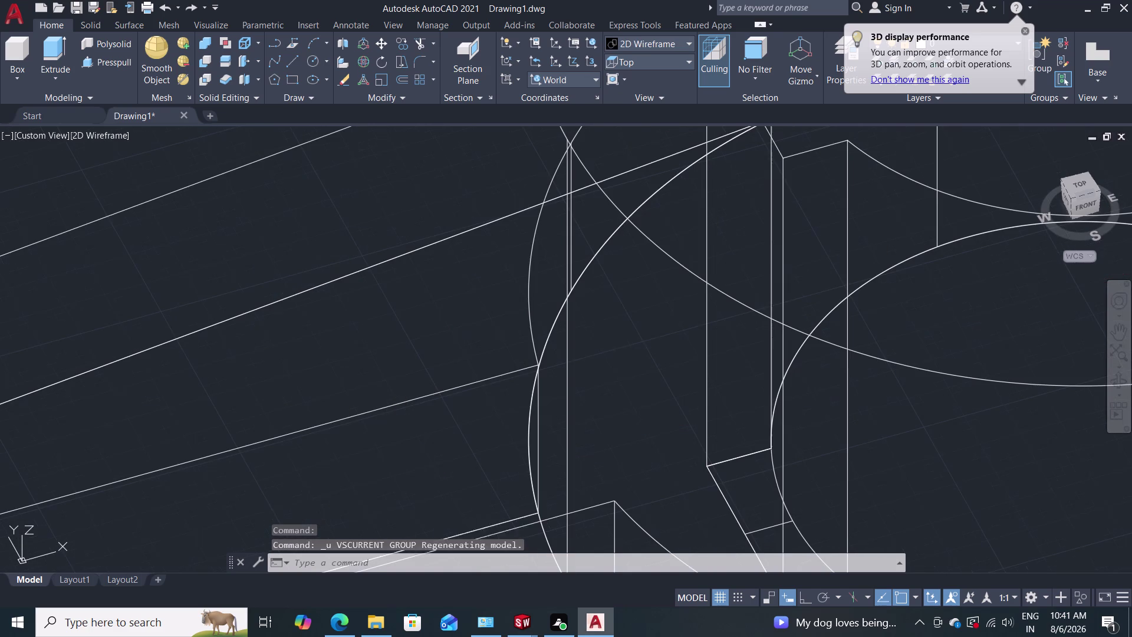
scroll(down, 3)
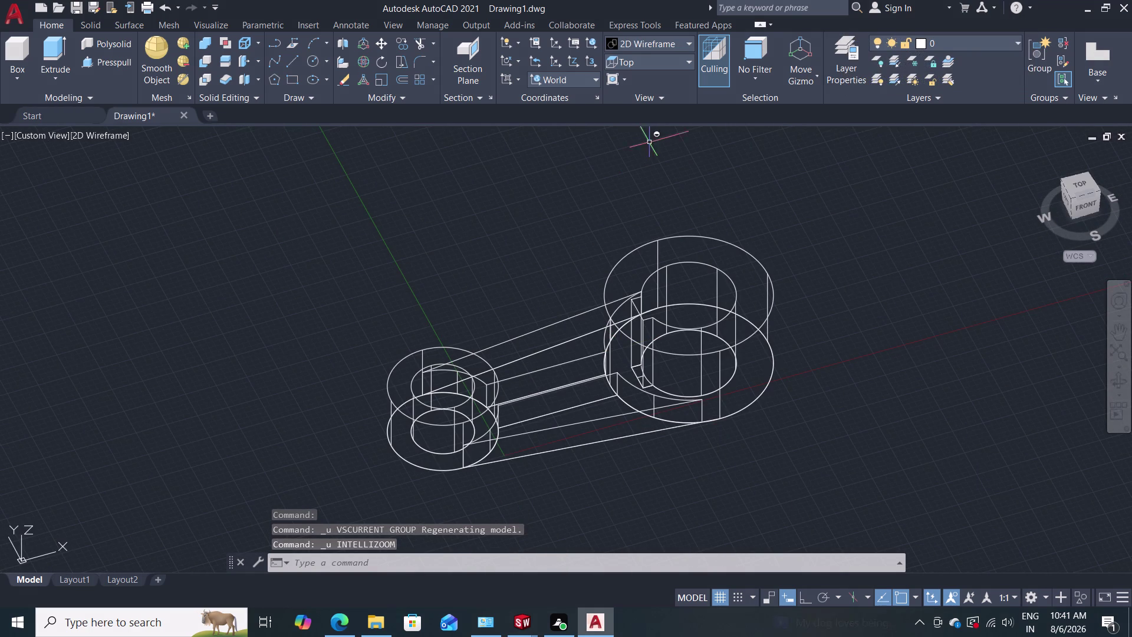
click(675, 59)
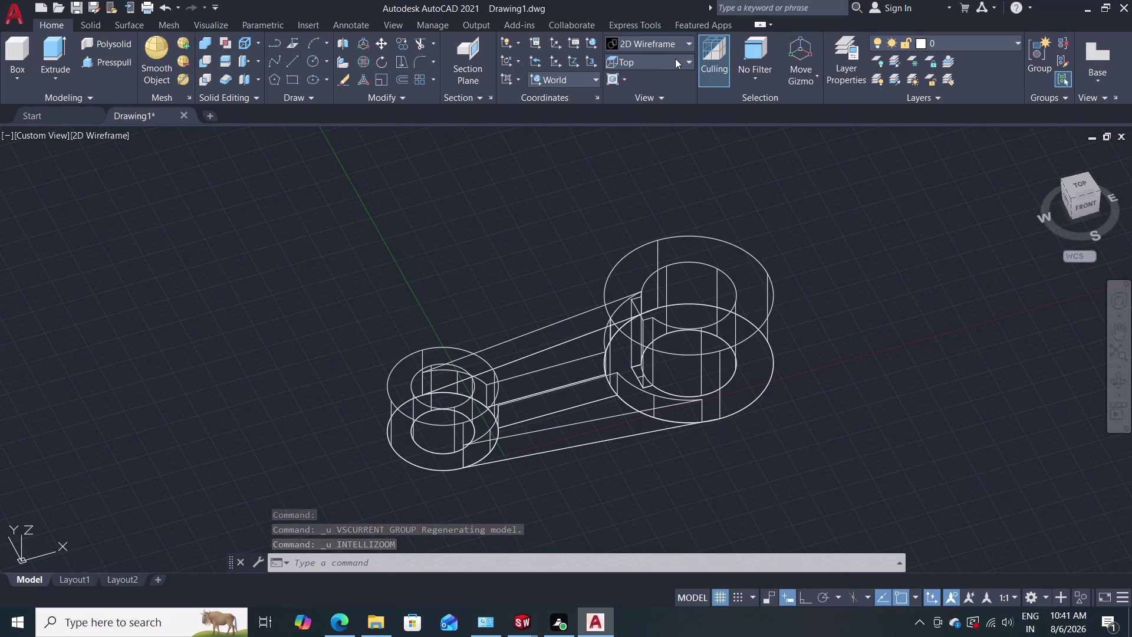
click(525, 116)
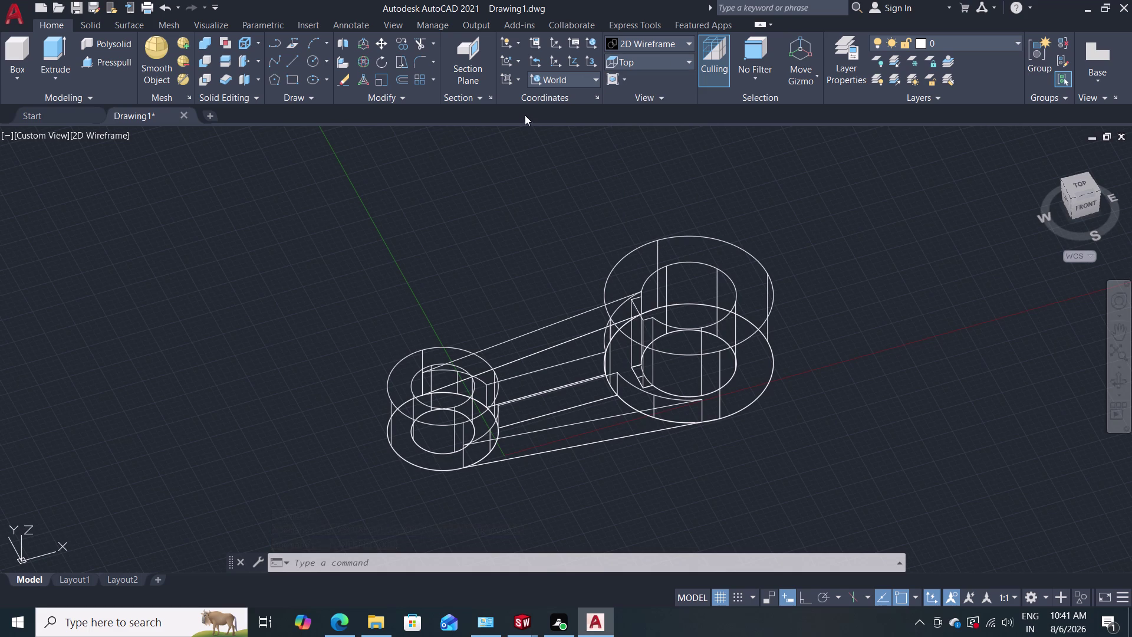
click(642, 55)
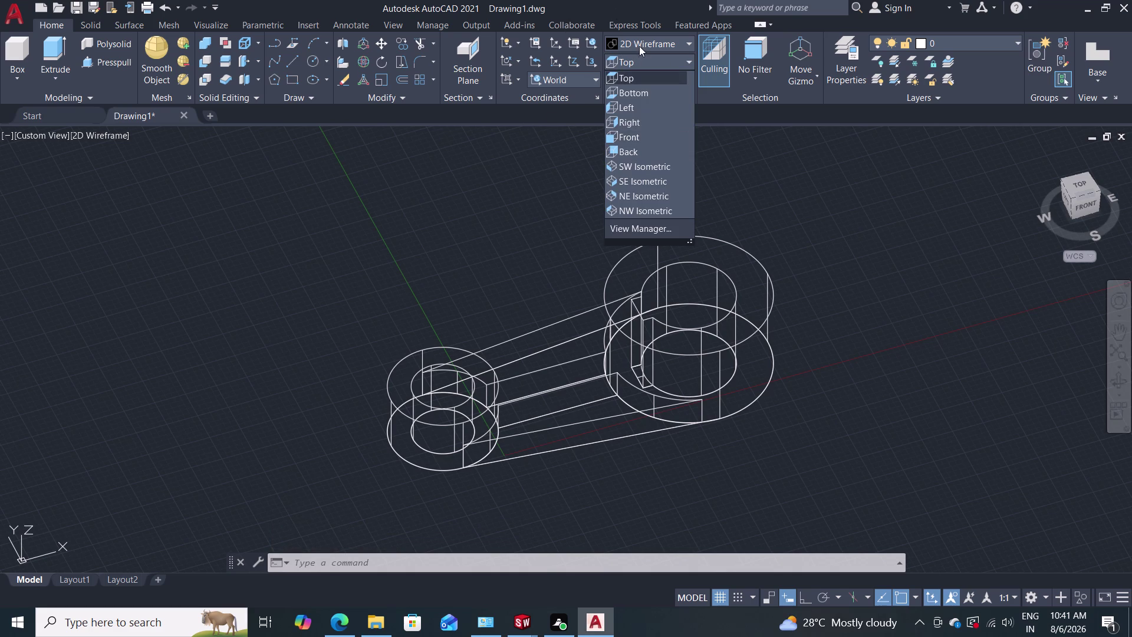
Apply Shades of Gray again, then undo back to 2D Wireframe.
click(639, 45)
click(773, 141)
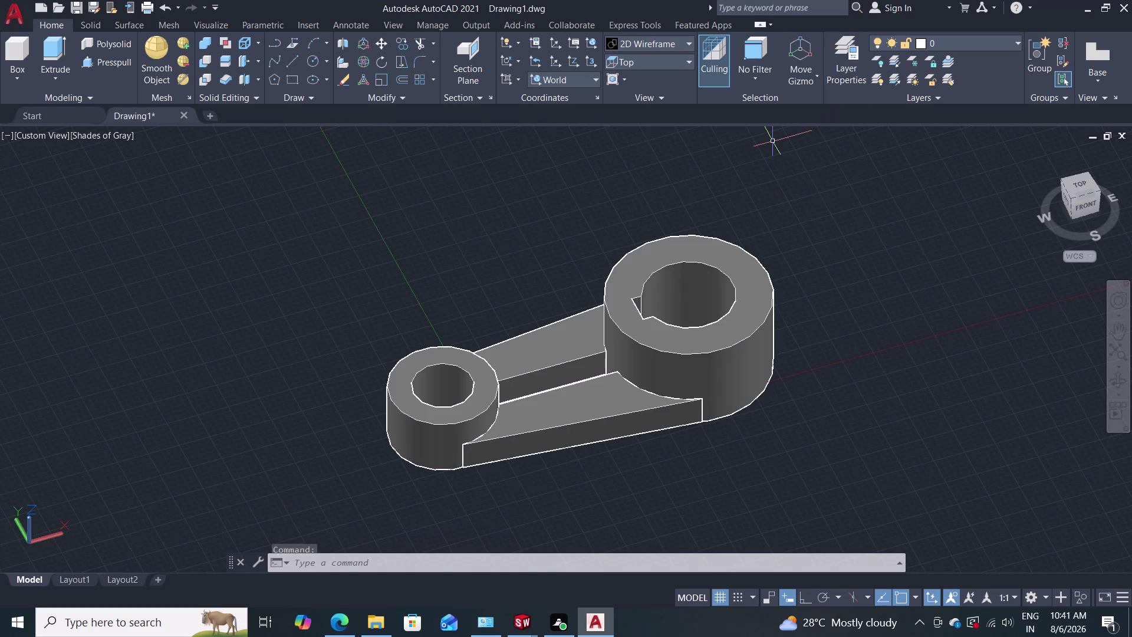
key(ctrl+z)
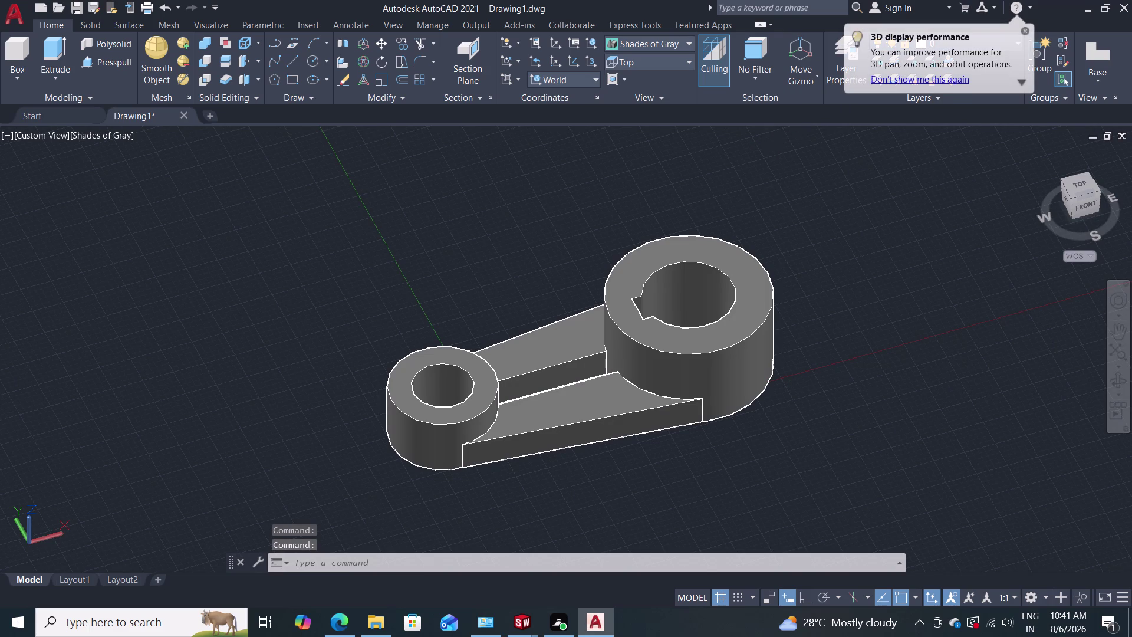
key(ctrl+z)
key(ctrl+z)
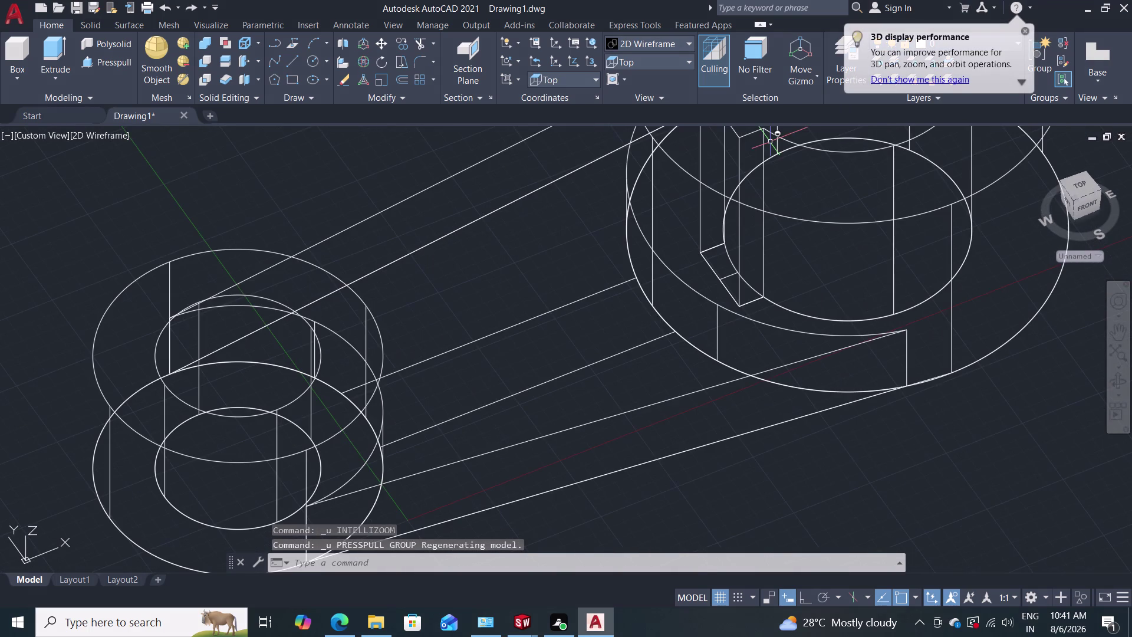
key(ctrl+z)
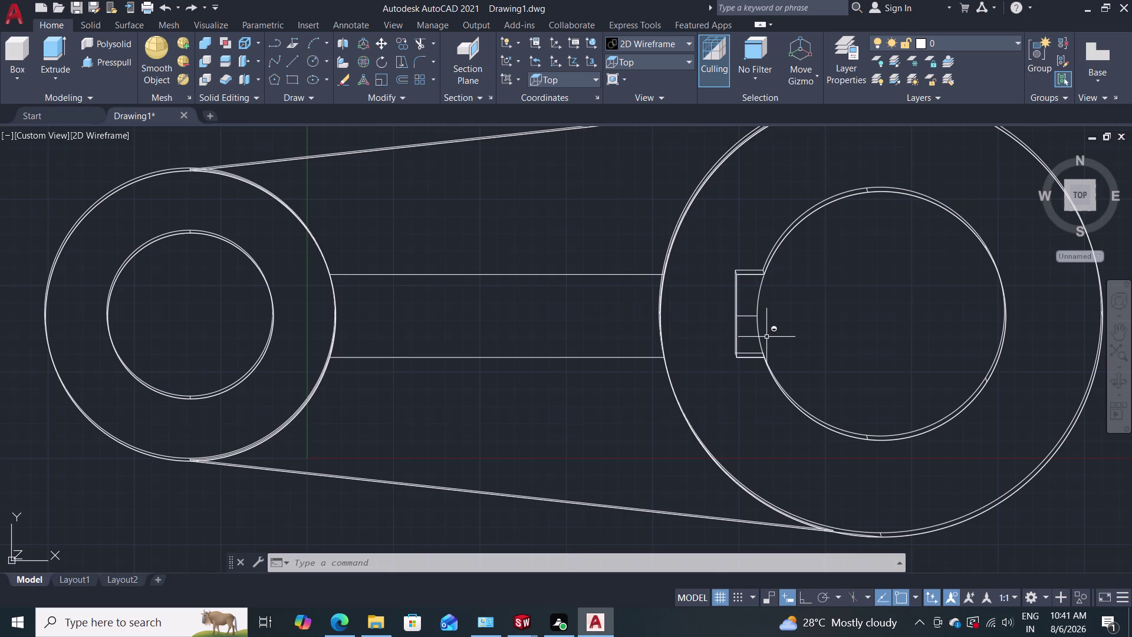
Shade the lever in Shades of Gray, orbit it in 3D, then restore 2D Wireframe.
scroll(down, 3)
scroll(up, 3)
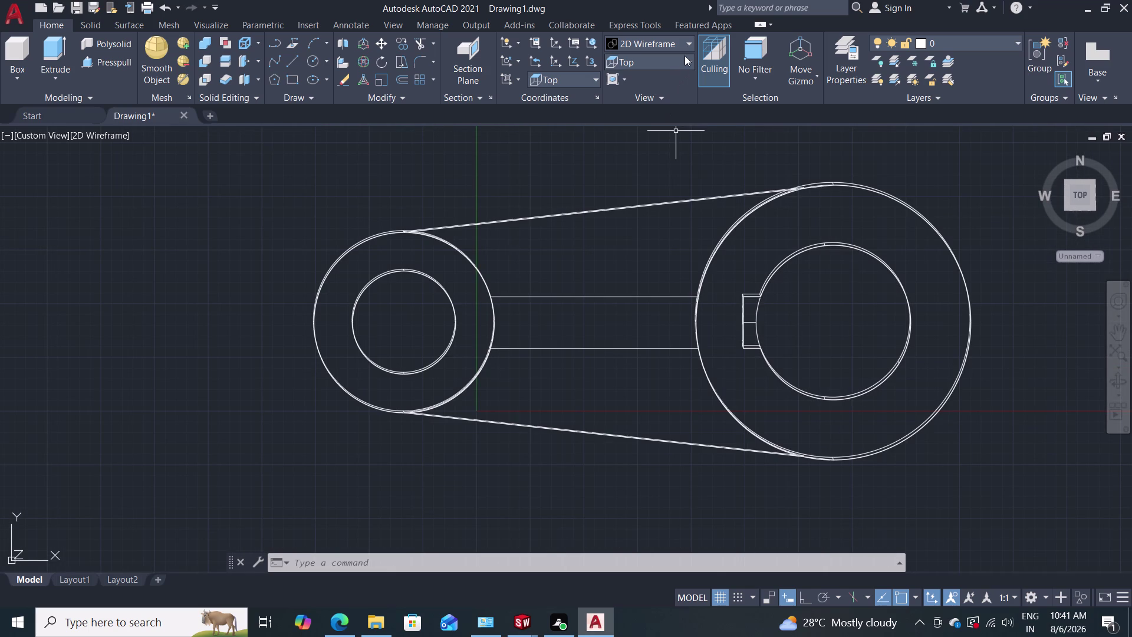
click(691, 37)
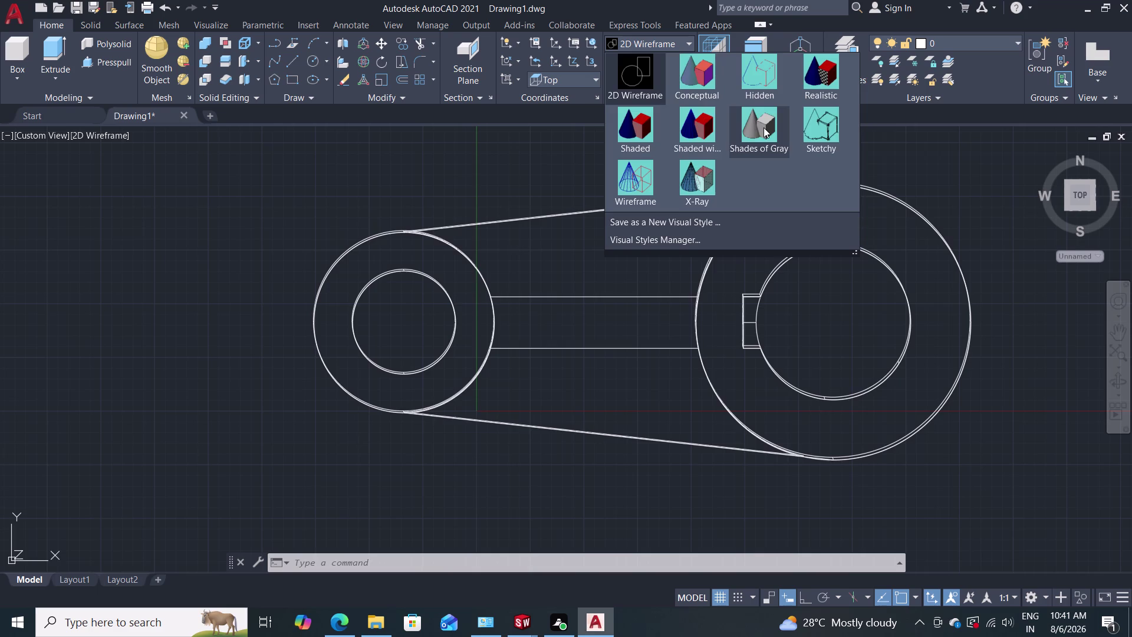
click(763, 127)
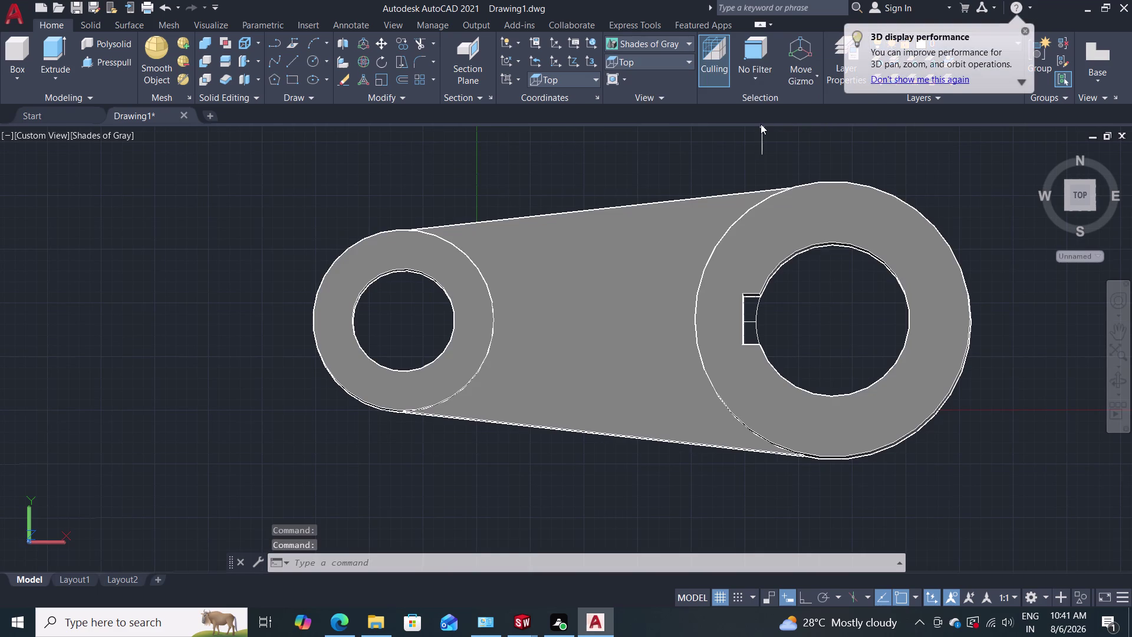
scroll(up, 3)
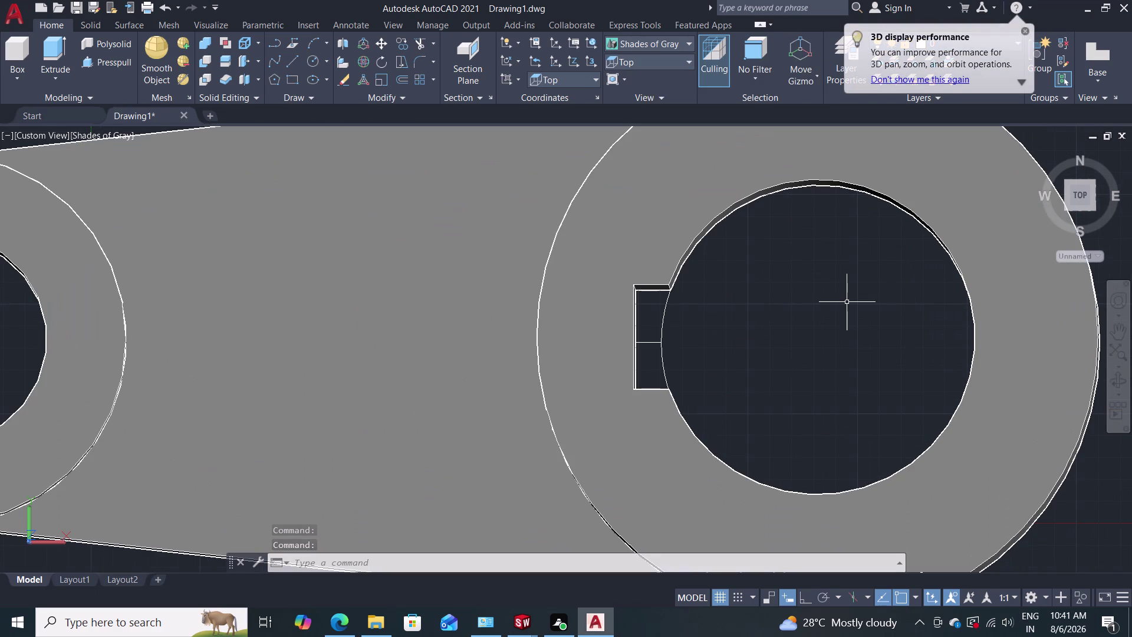
scroll(down, 3)
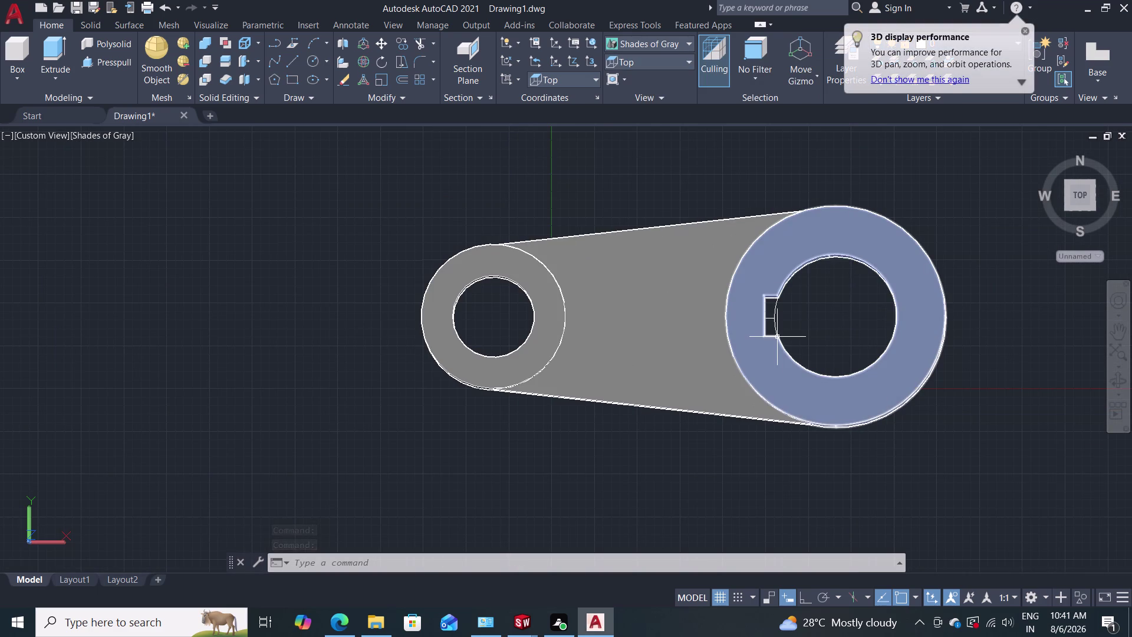
middle_drag(777, 338, 807, 272)
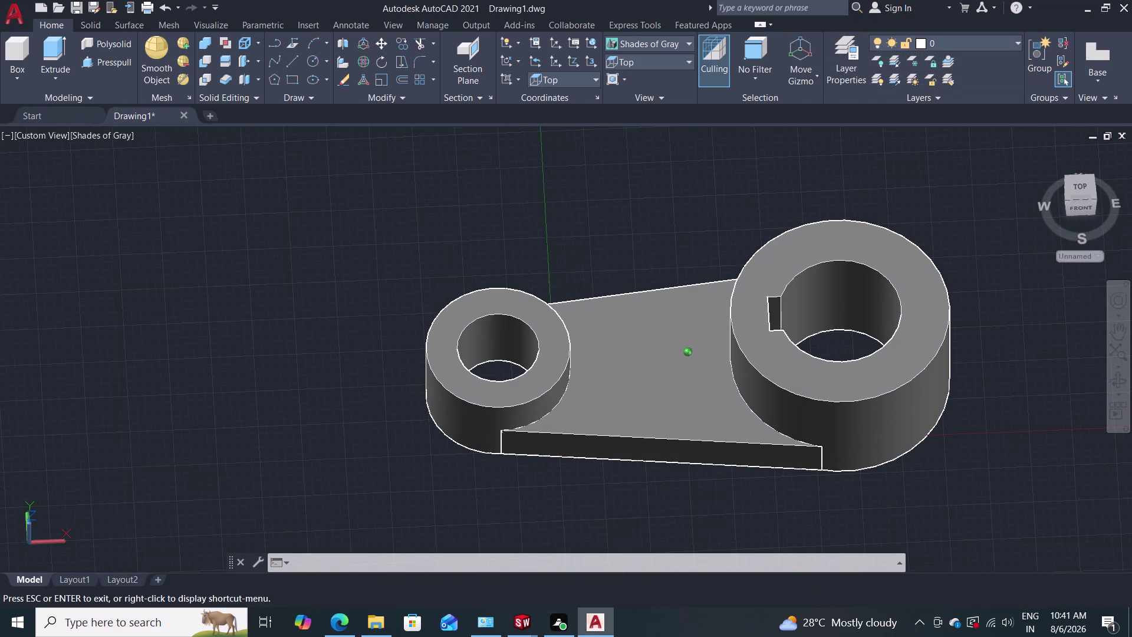
middle_drag(807, 272, 840, 211)
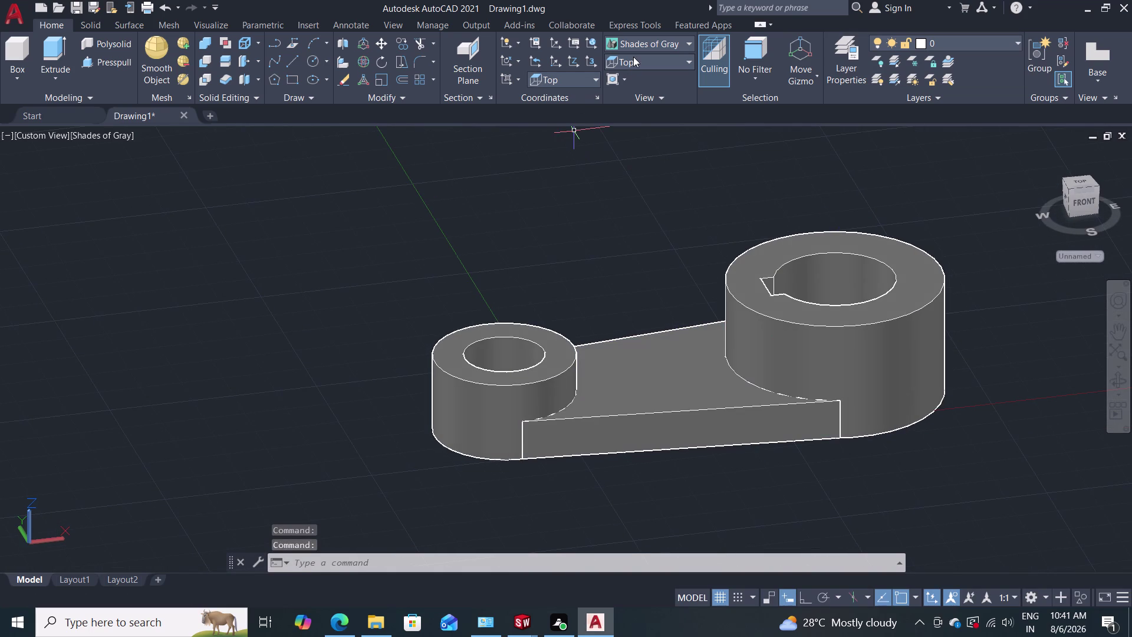
click(655, 39)
click(645, 73)
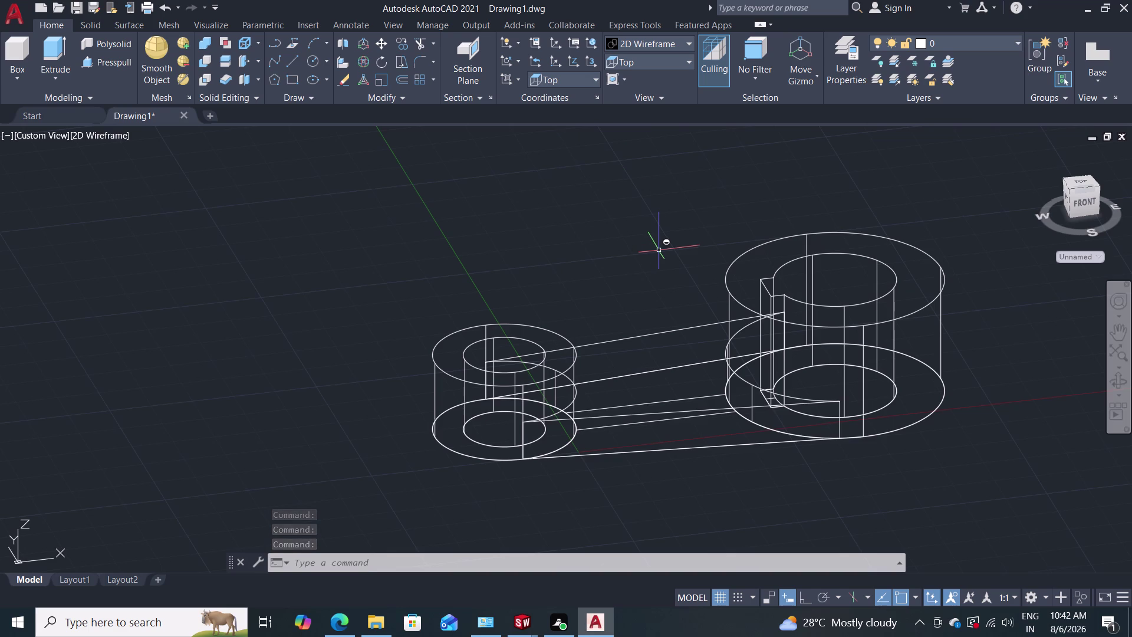
From Top view, orbit to an angled view, start Presspull, and fit the whole lever.
click(659, 66)
click(654, 83)
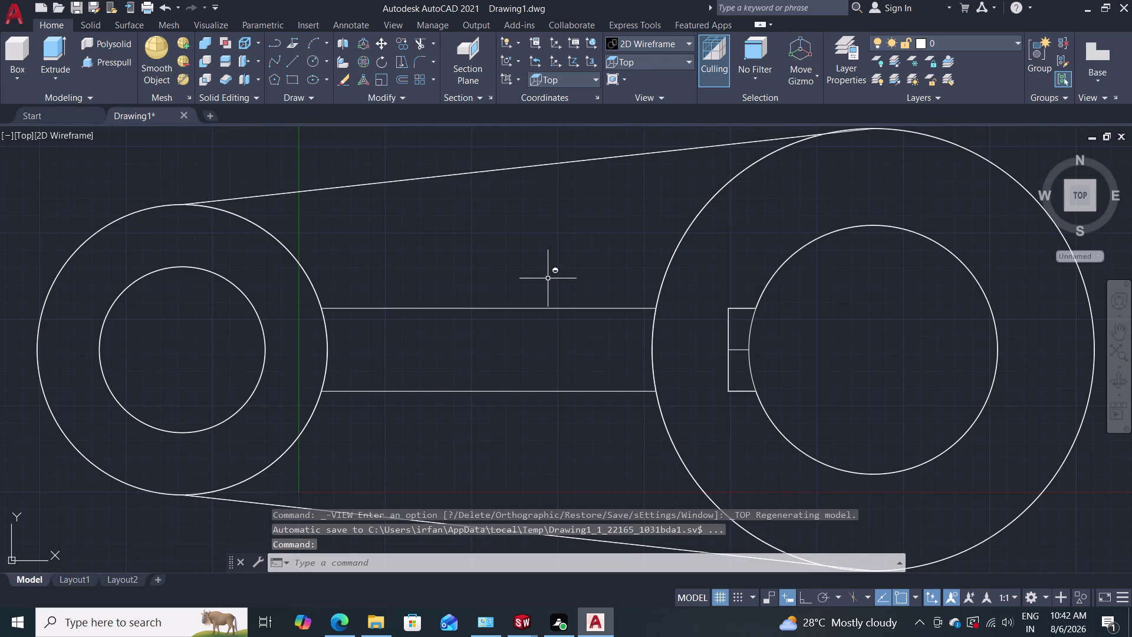
middle_drag(537, 366, 547, 340)
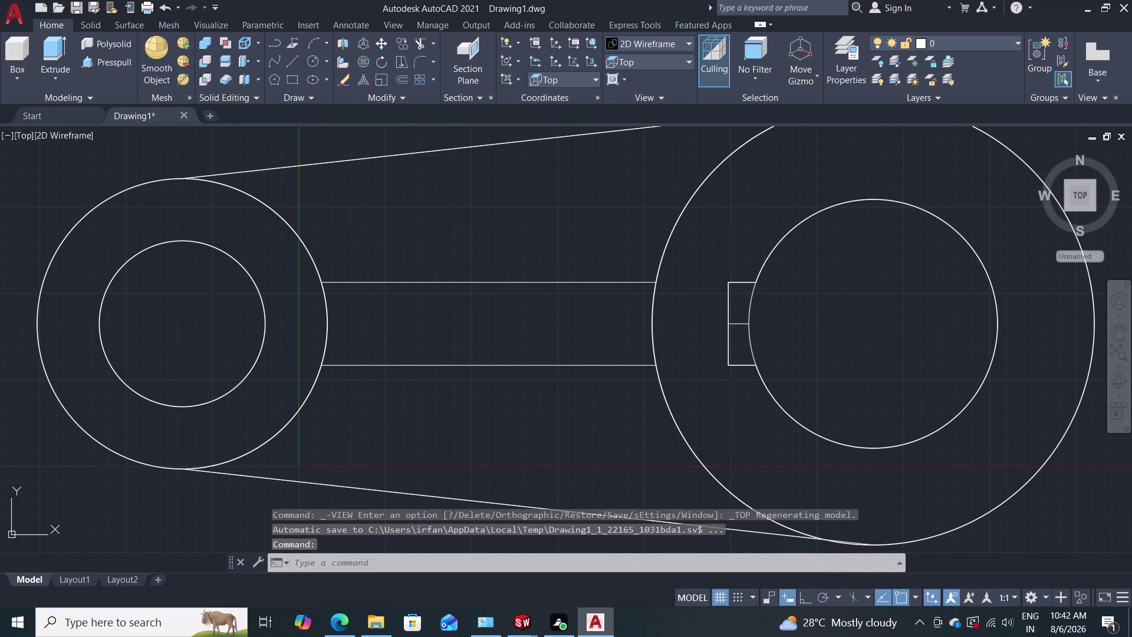
middle_drag(547, 340, 576, 297)
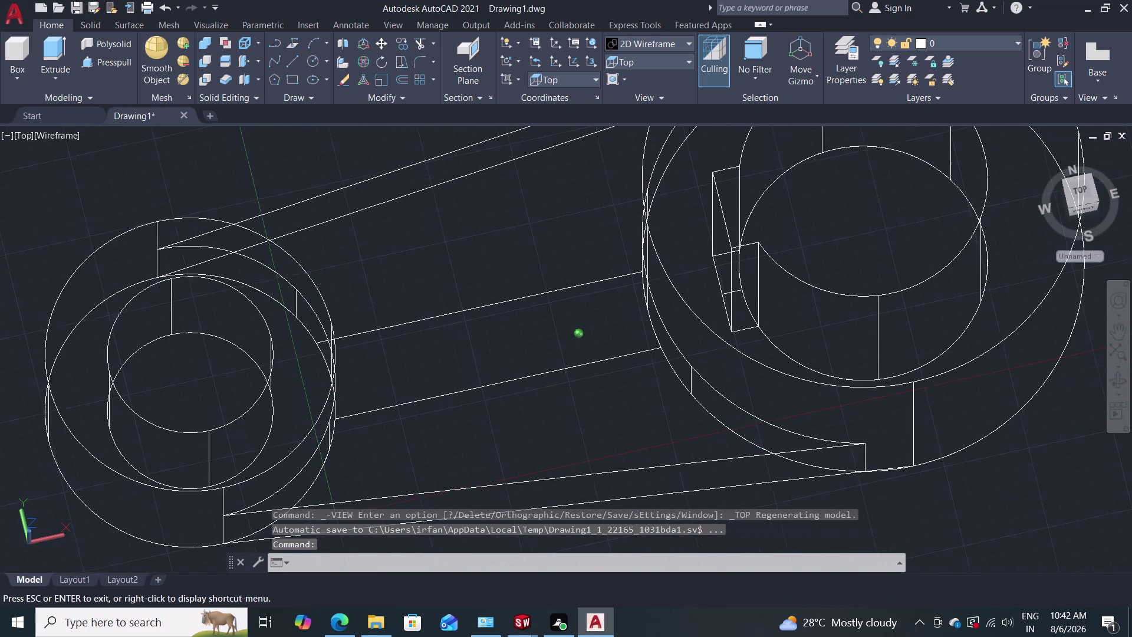
middle_drag(577, 297, 586, 275)
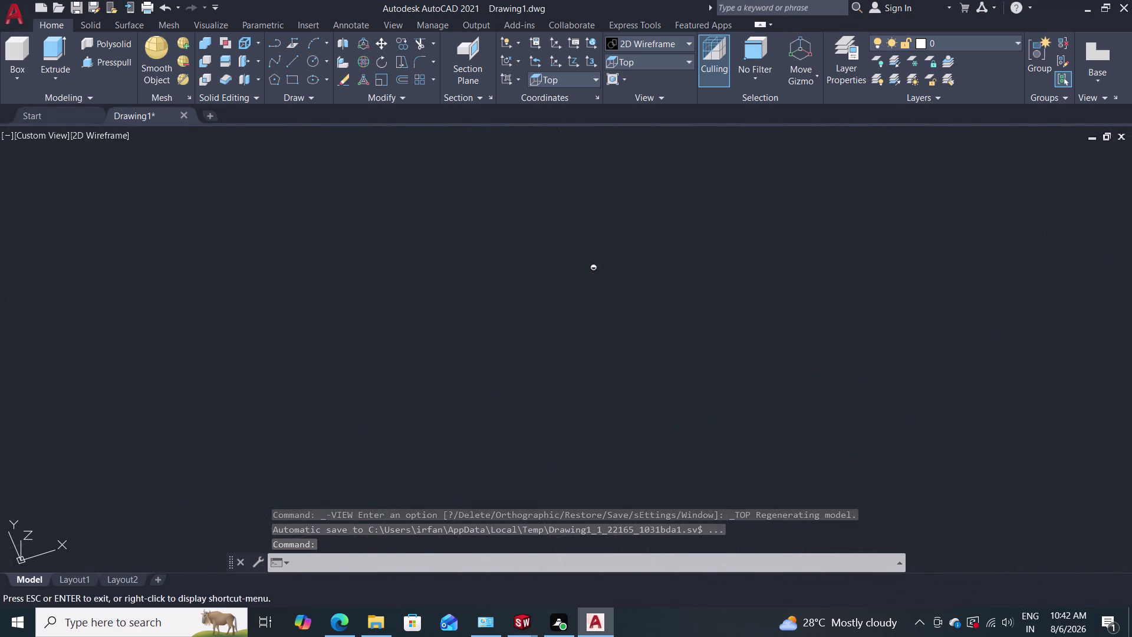
click(97, 65)
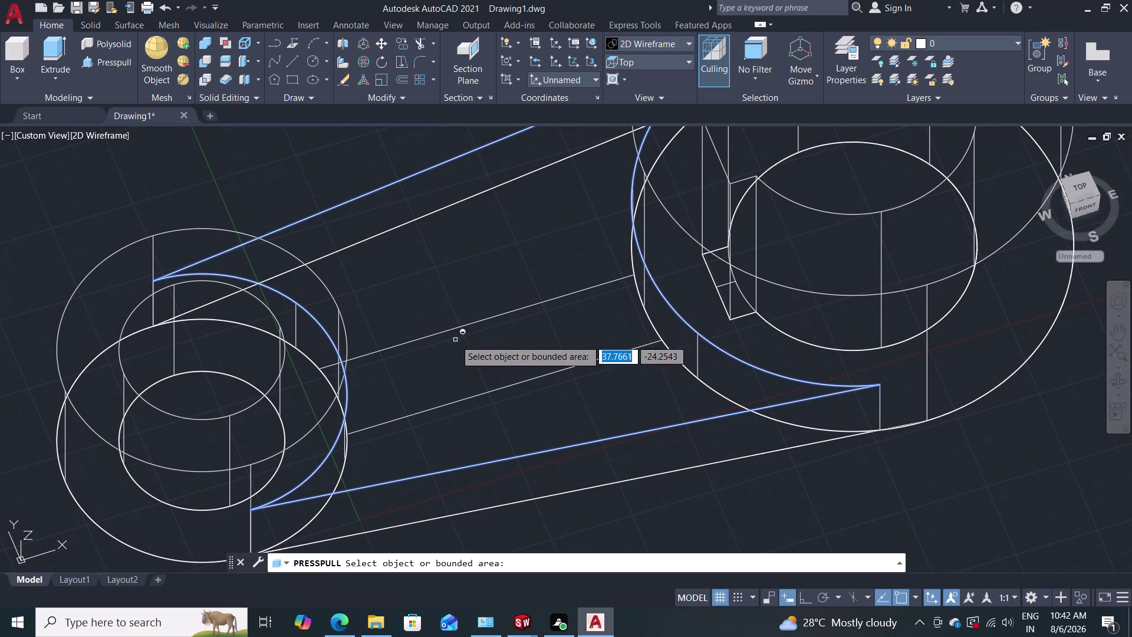
middle_drag(554, 345, 550, 339)
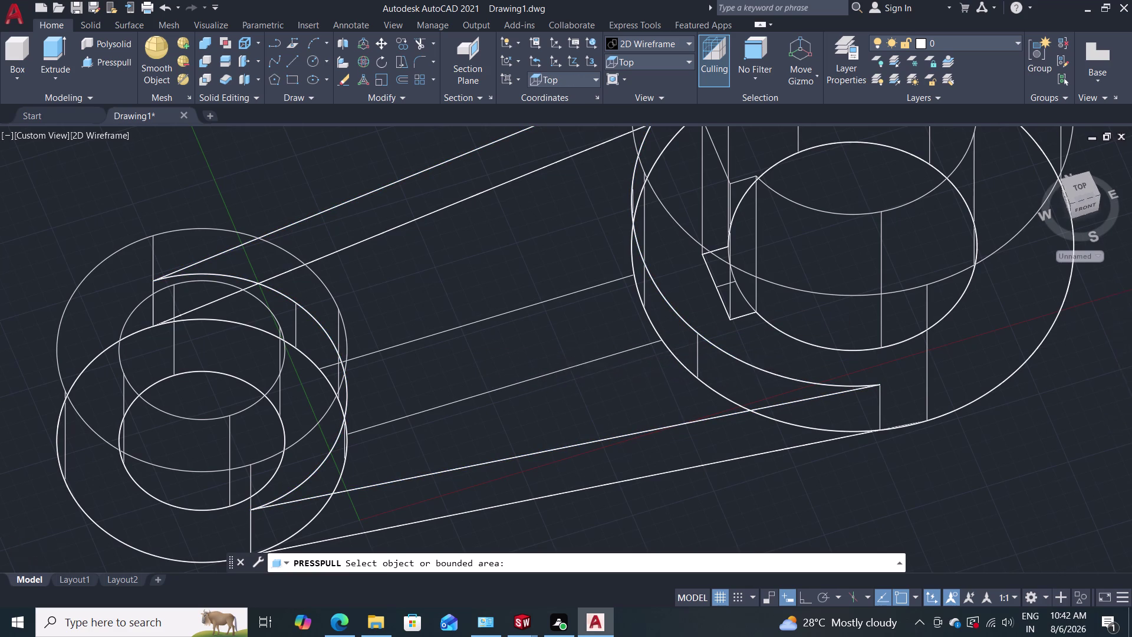
middle_drag(550, 340, 561, 299)
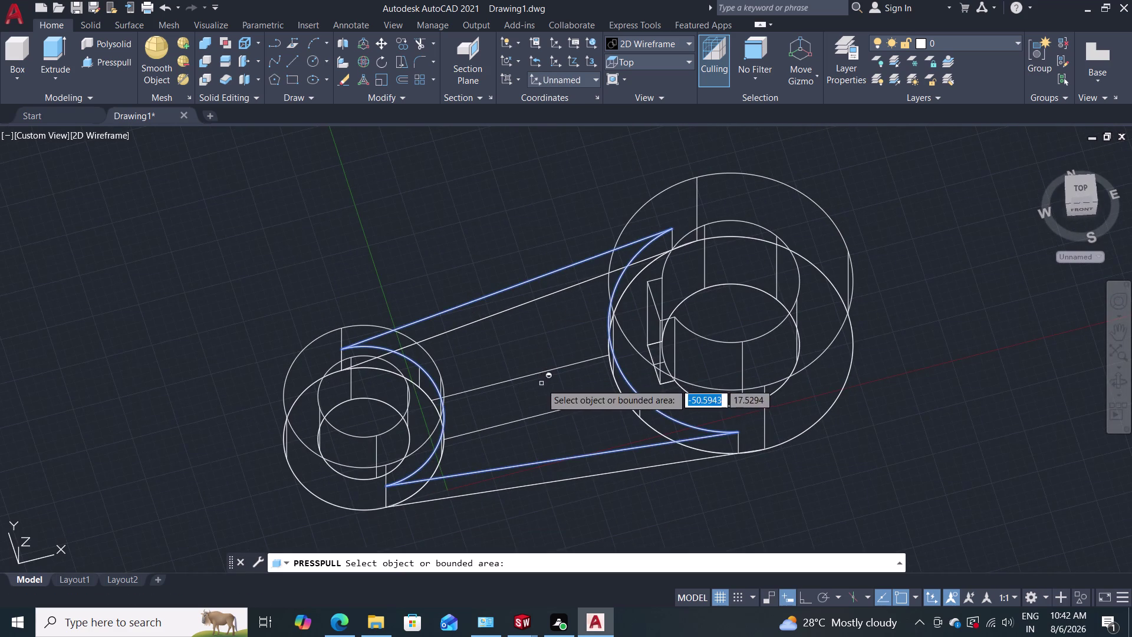
middle_drag(542, 383, 560, 337)
middle_drag(550, 347, 566, 303)
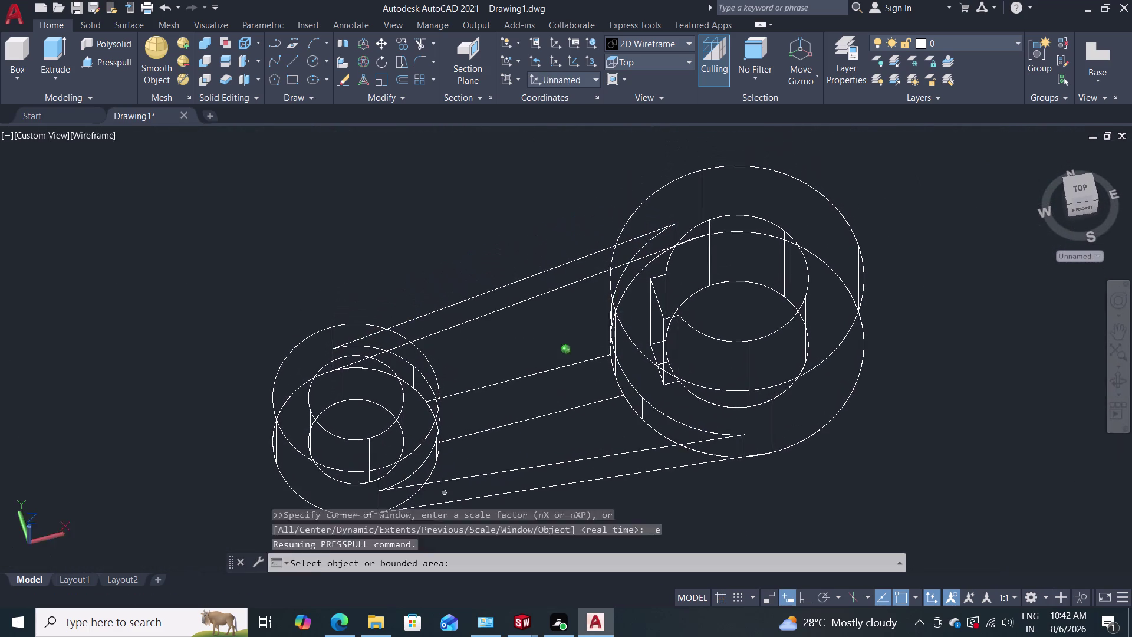